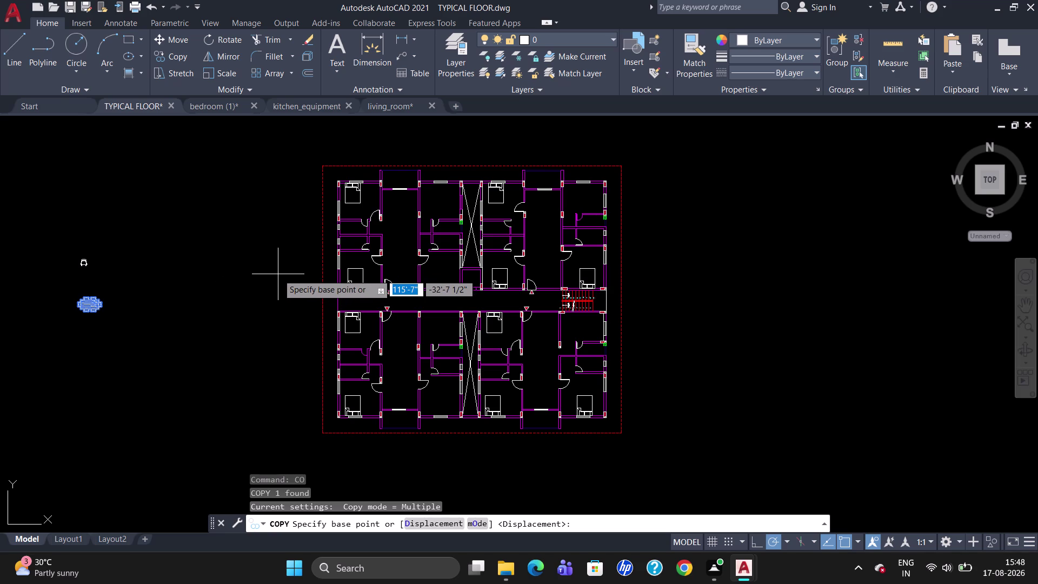
Copy the dining table into the upper-left, upper-right, lower-right and lower-left flats.
click(92, 304)
scroll(up, 3)
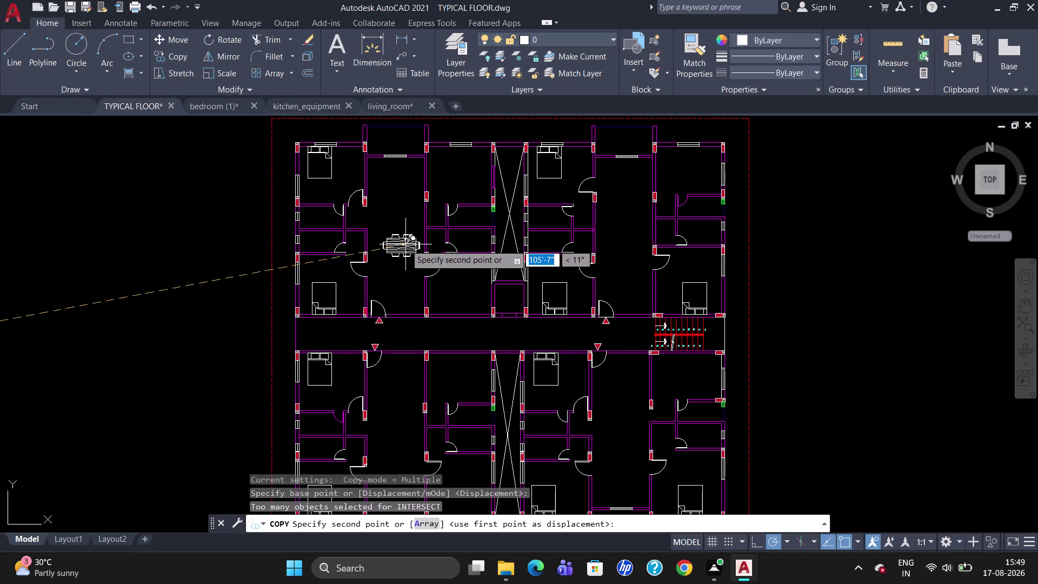
click(399, 230)
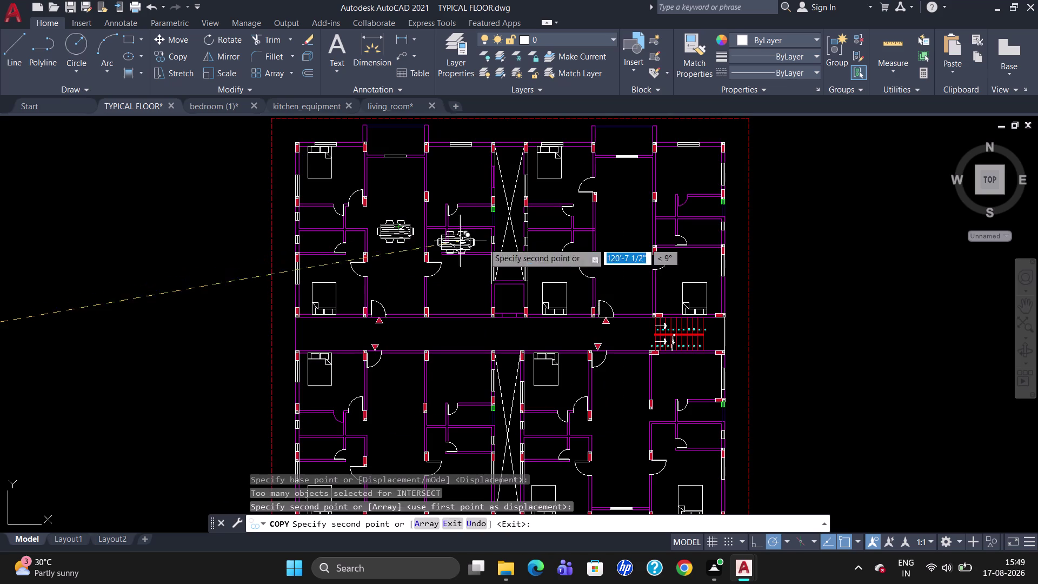
click(628, 231)
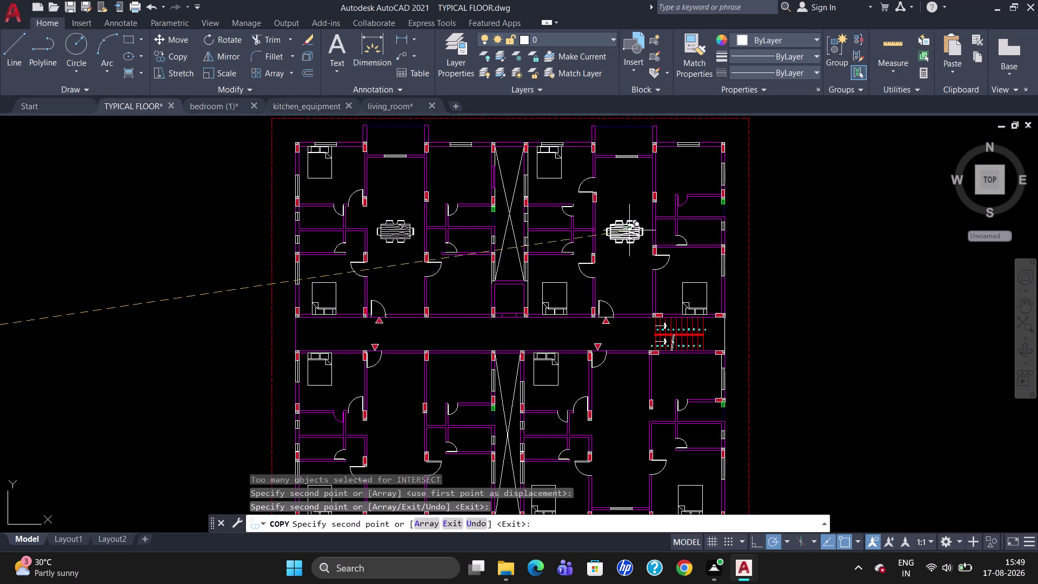
scroll(down, 3)
scroll(up, 3)
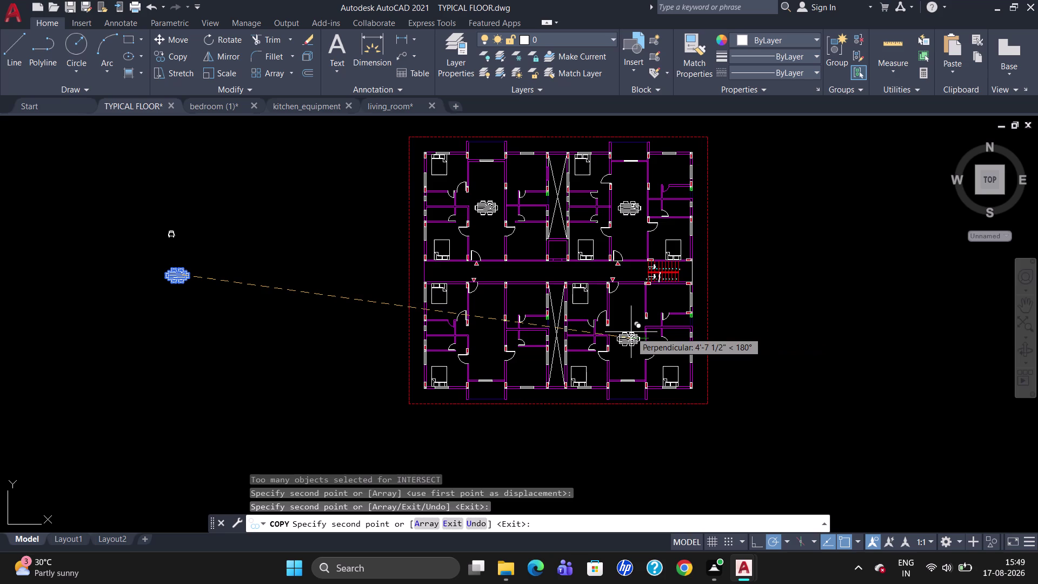
click(631, 330)
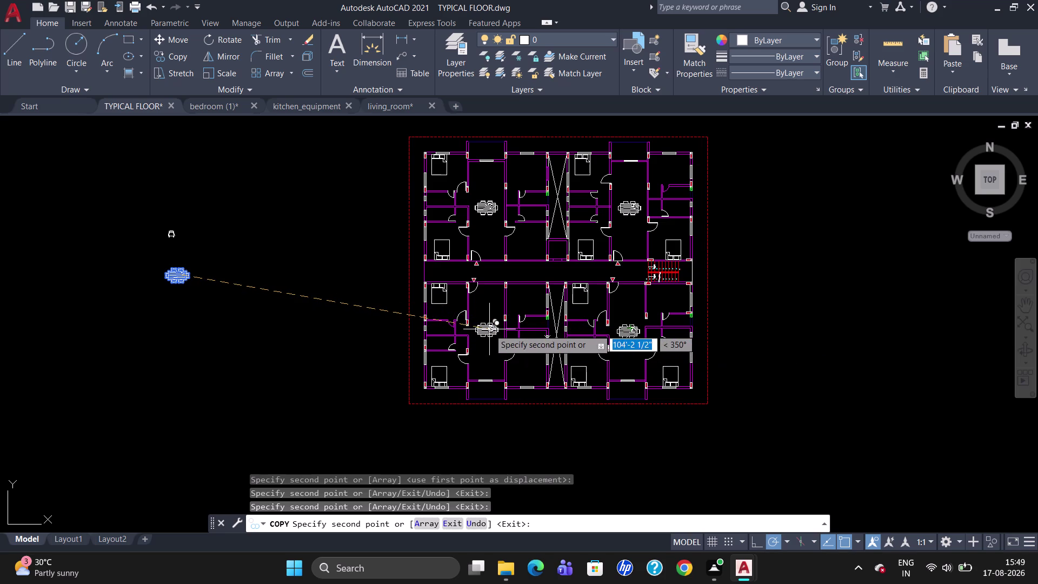
click(489, 331)
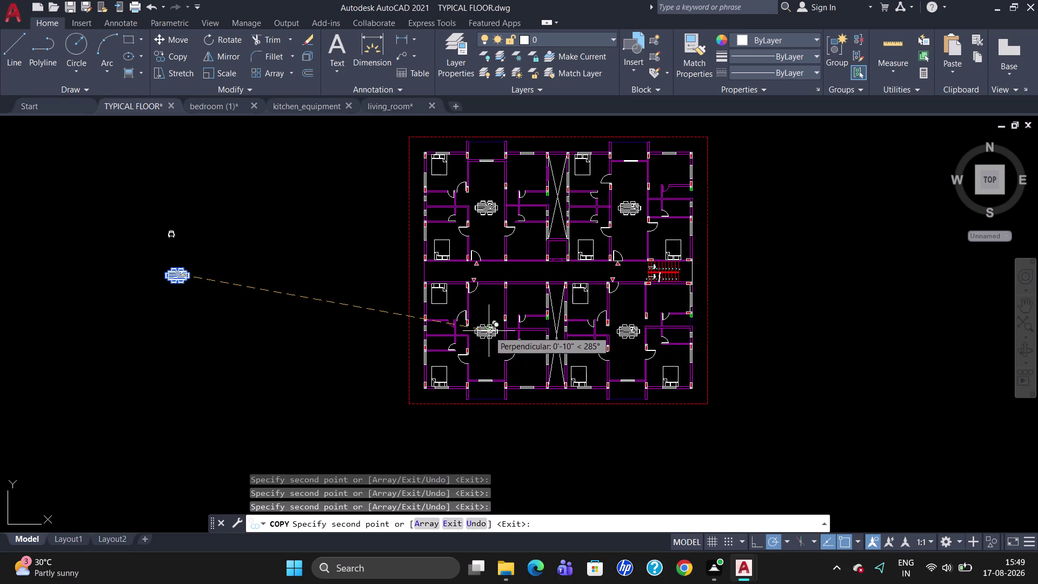
key(Escape)
Erase the original dining table left of the plan.
drag(205, 282, 141, 274)
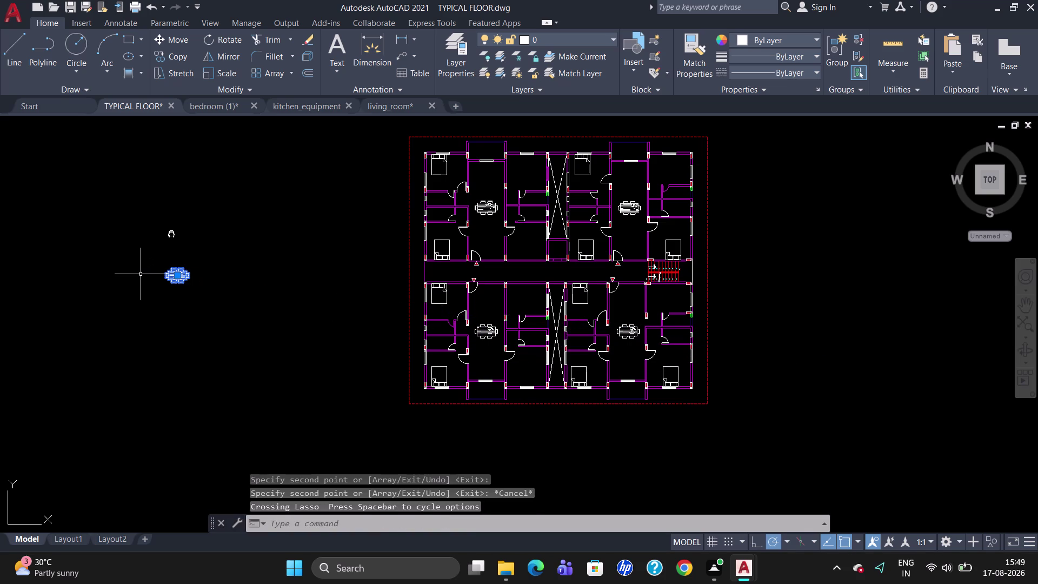
key(Delete)
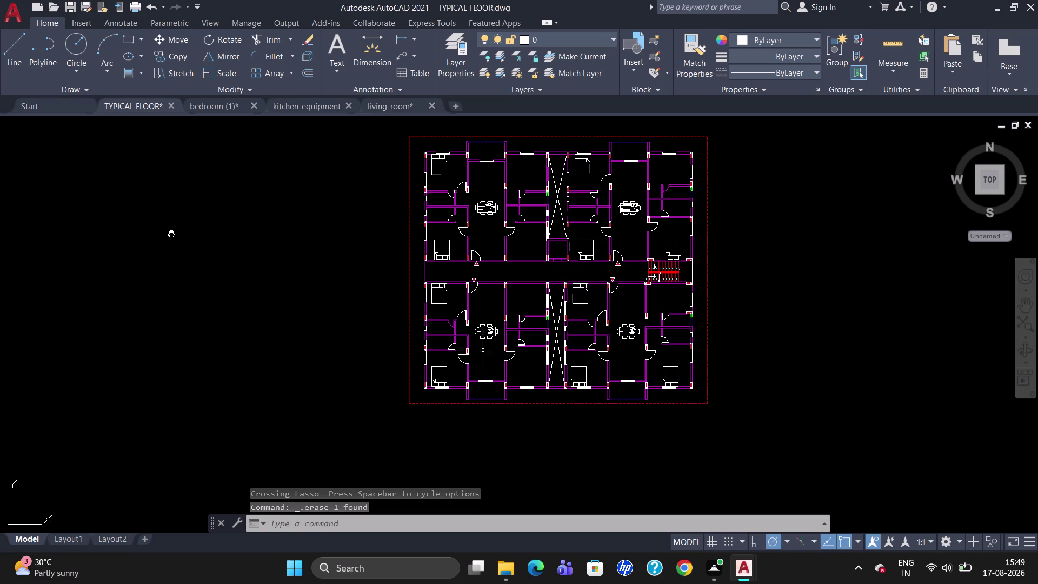
scroll(up, 3)
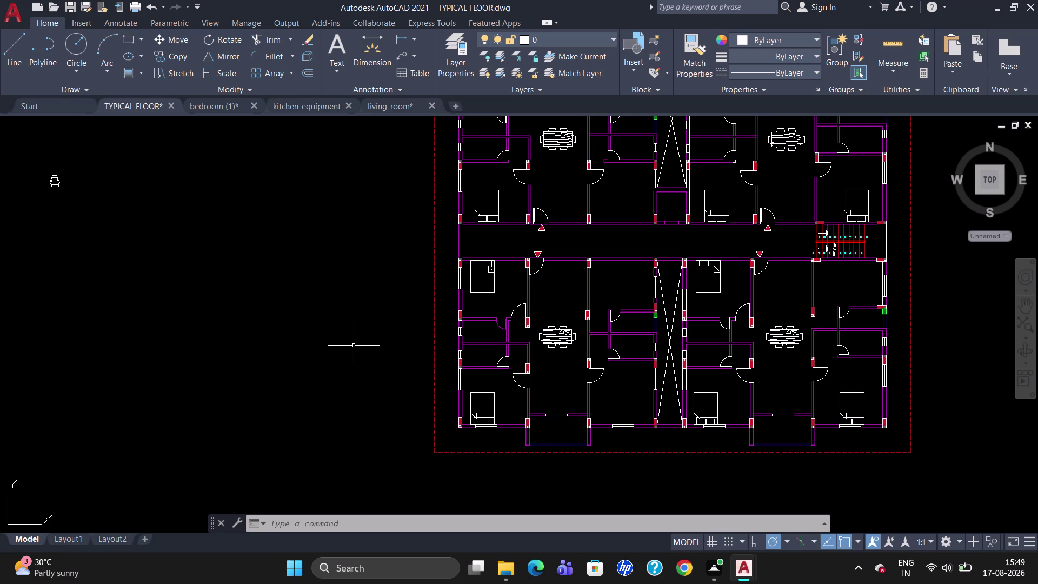
key(ctrl+3)
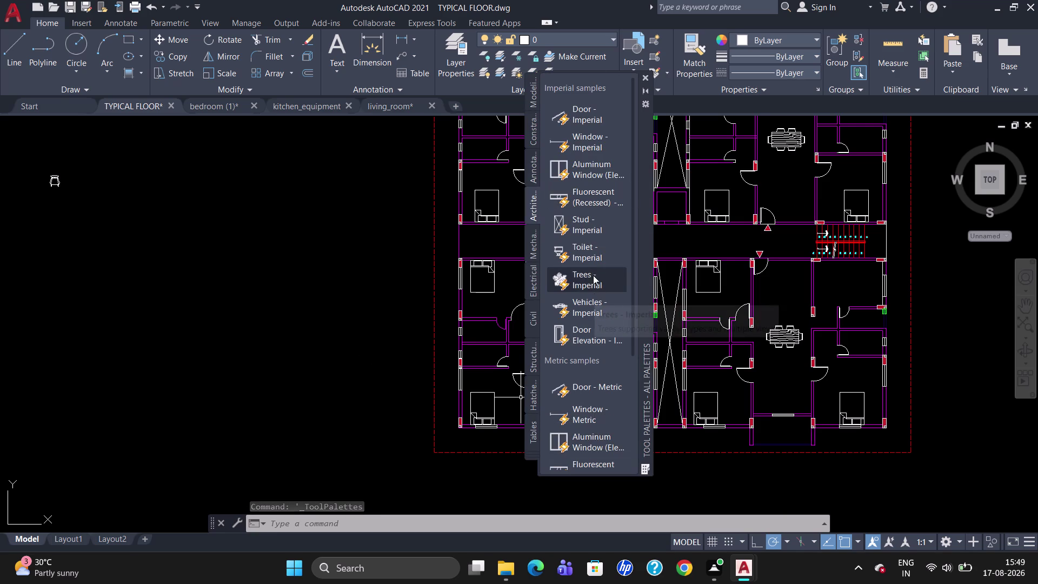
Drop the Toilet - Imperial block beside the plan and set it to plan view.
drag(590, 252, 329, 288)
key(Escape)
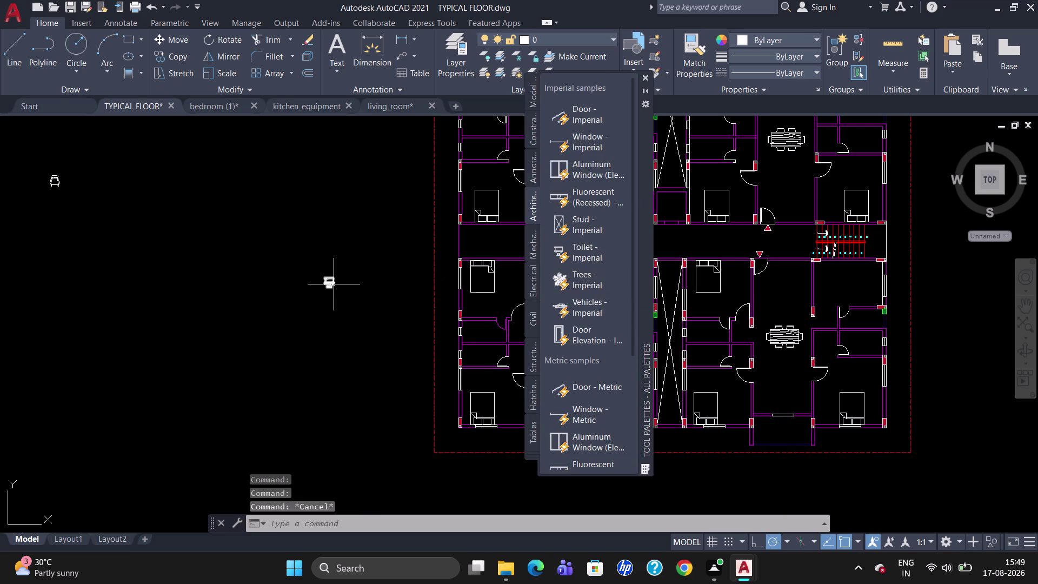
click(327, 281)
click(322, 289)
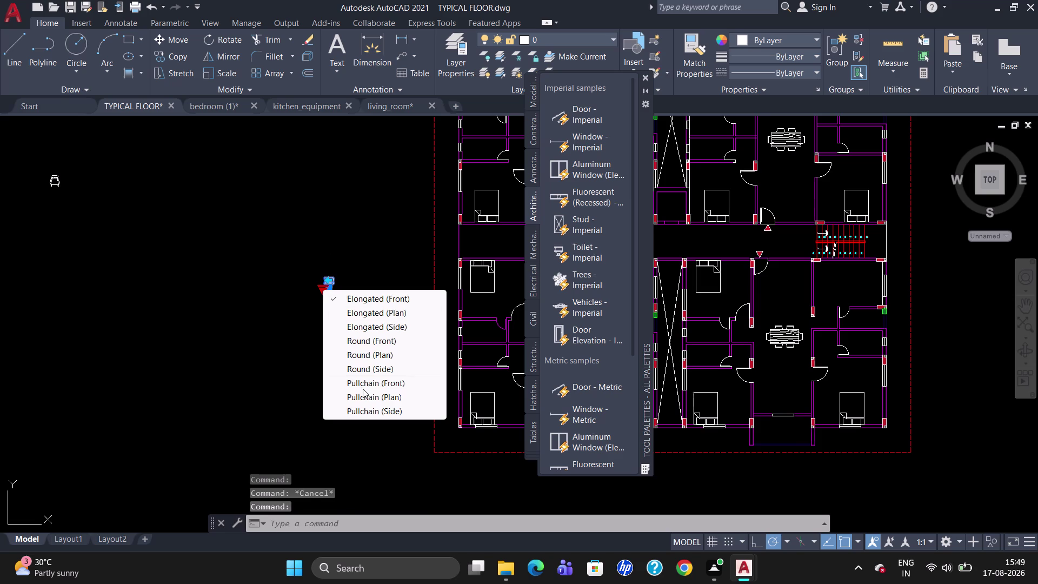
click(373, 353)
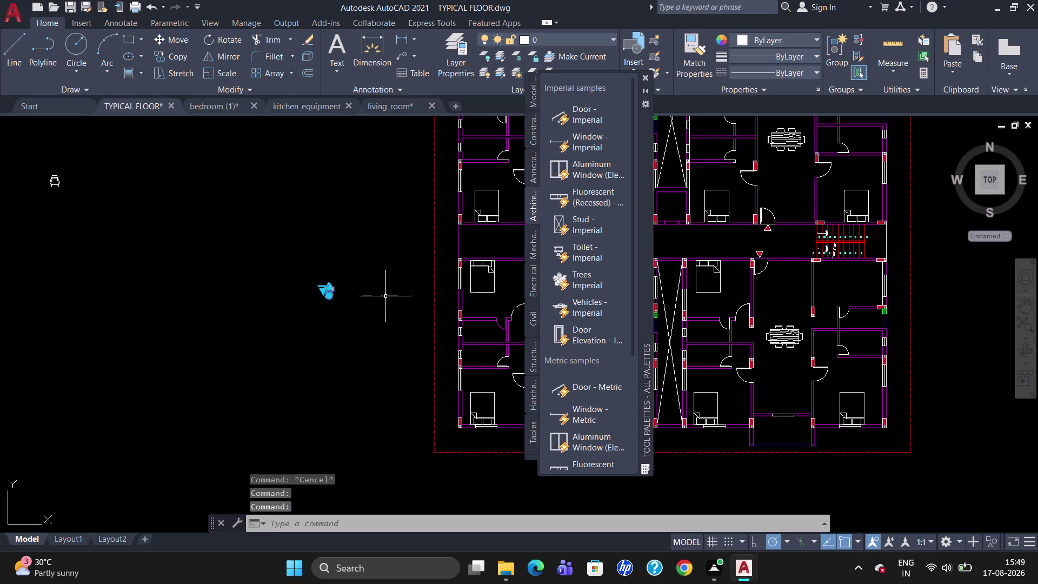
key(grave)
key(Escape)
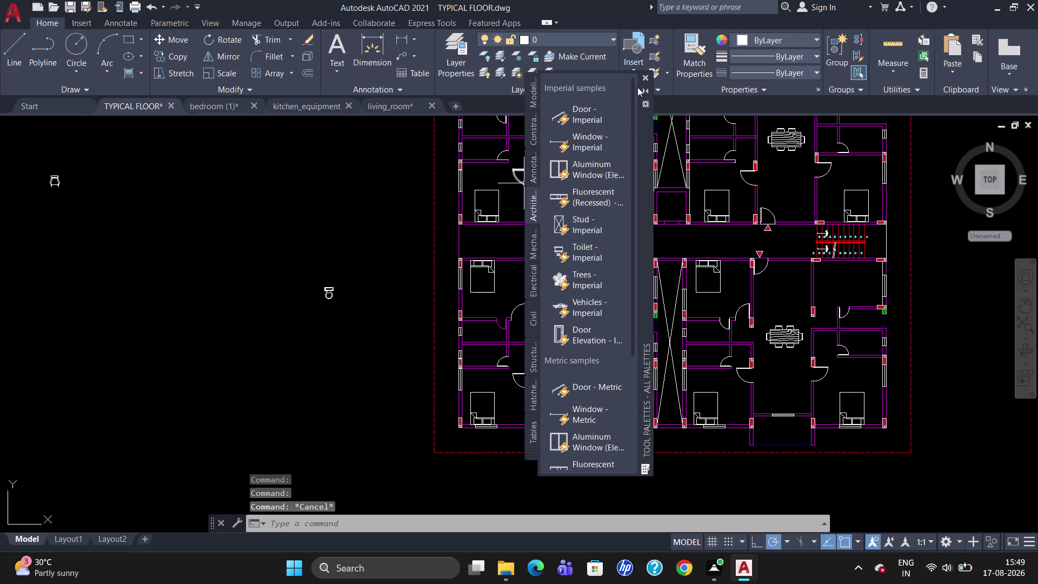
Close the tool palettes and begin rotating the toilet with RO.
click(644, 78)
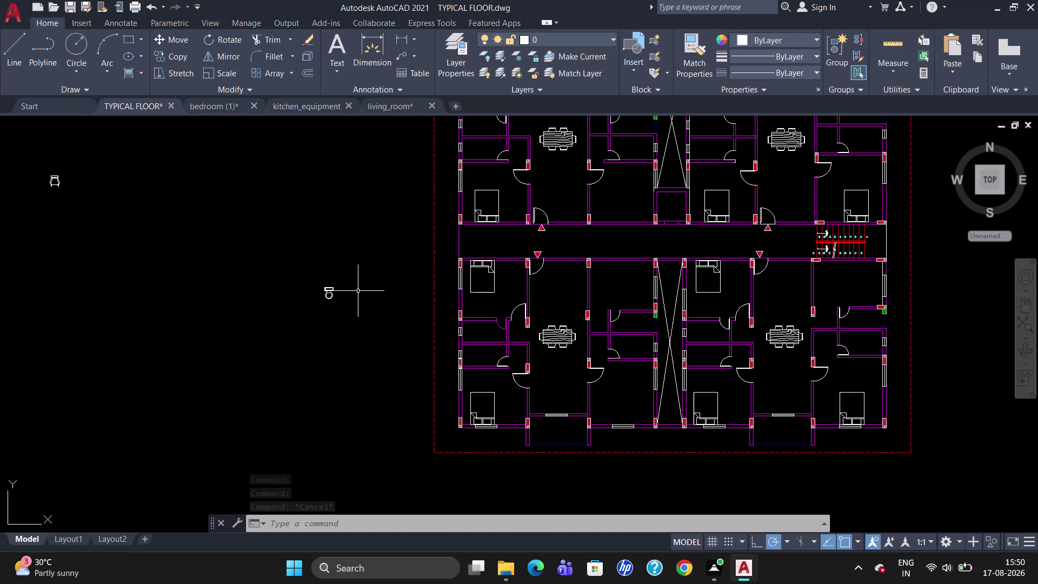
click(323, 289)
text(RO)
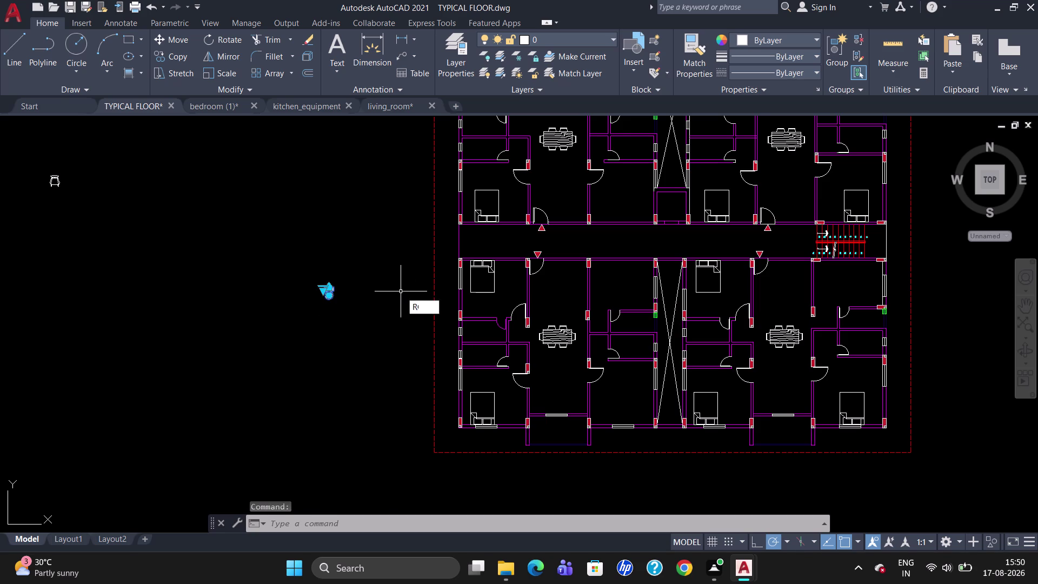
key(Return)
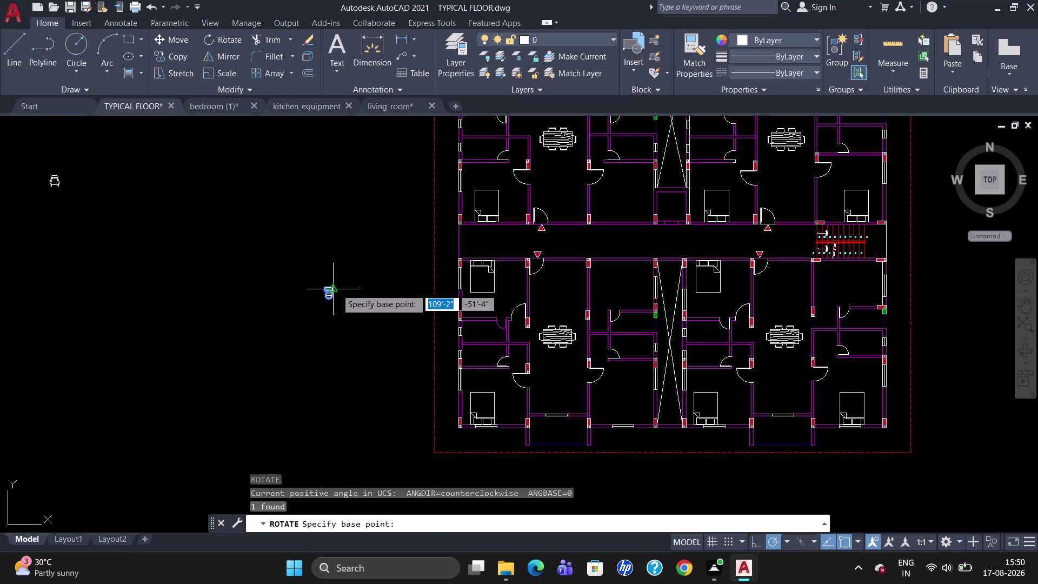
Rotate the toilet 180° about its base point.
click(336, 289)
click(335, 259)
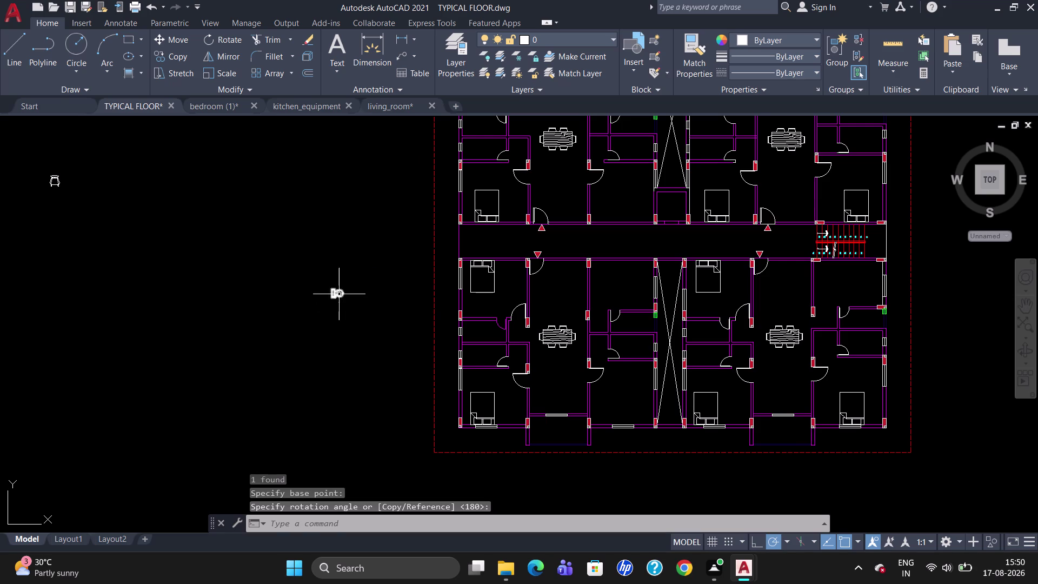
click(337, 293)
Copy the turned toilet into both bathrooms of the lower-left flat.
text(CO)
key(Return)
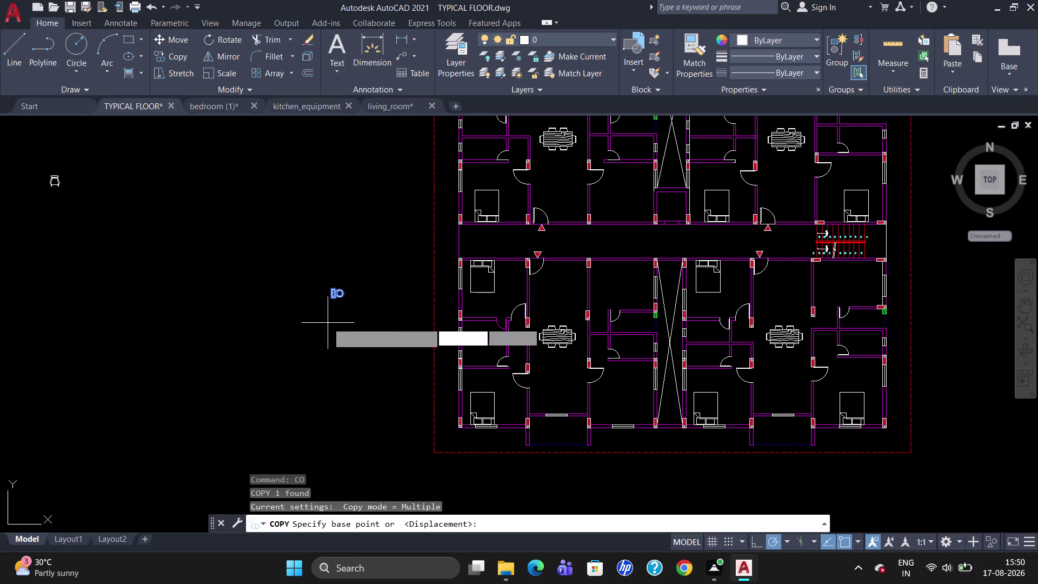
scroll(up, 3)
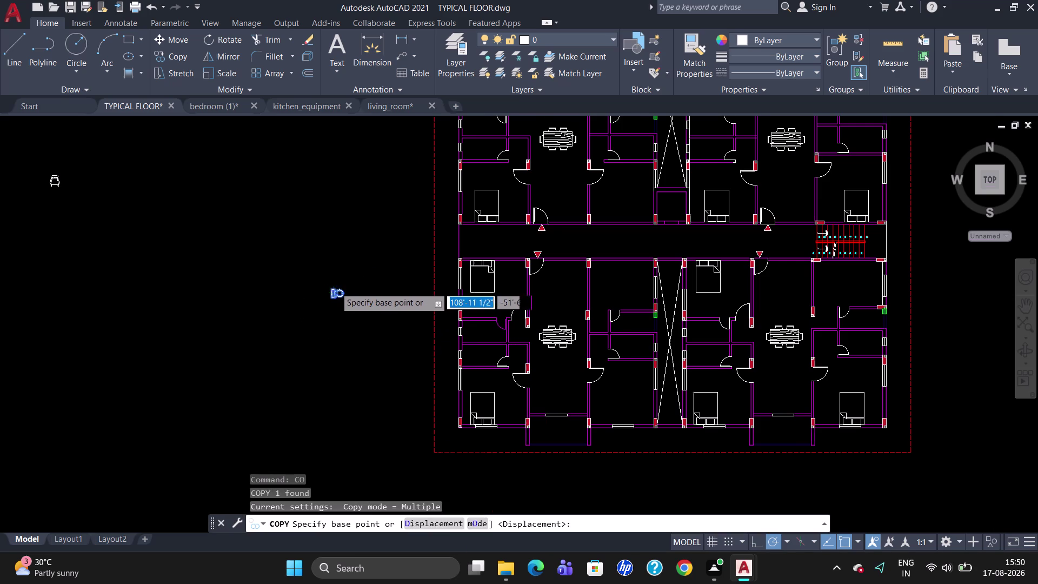
click(325, 287)
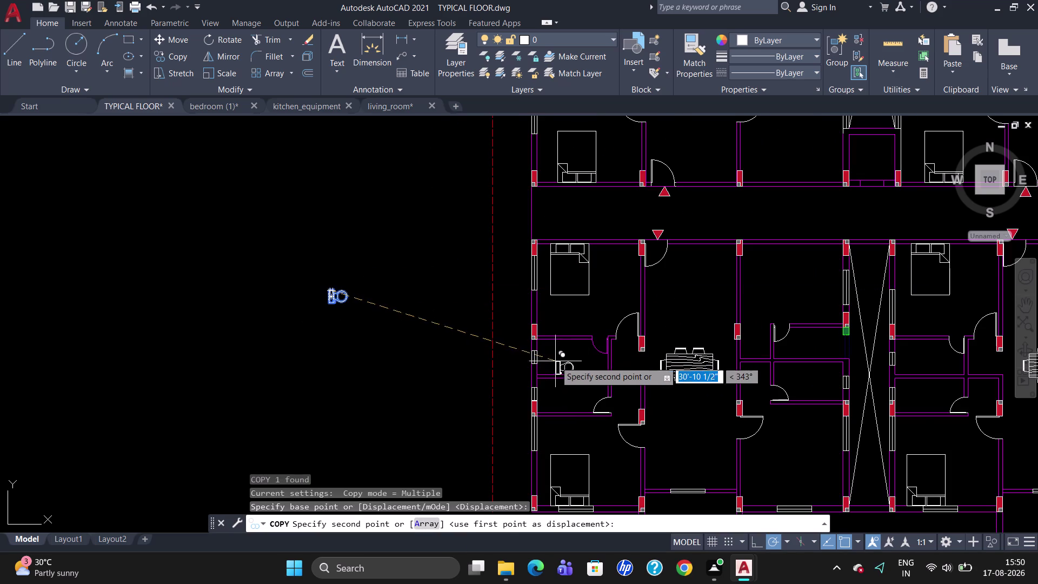
scroll(up, 3)
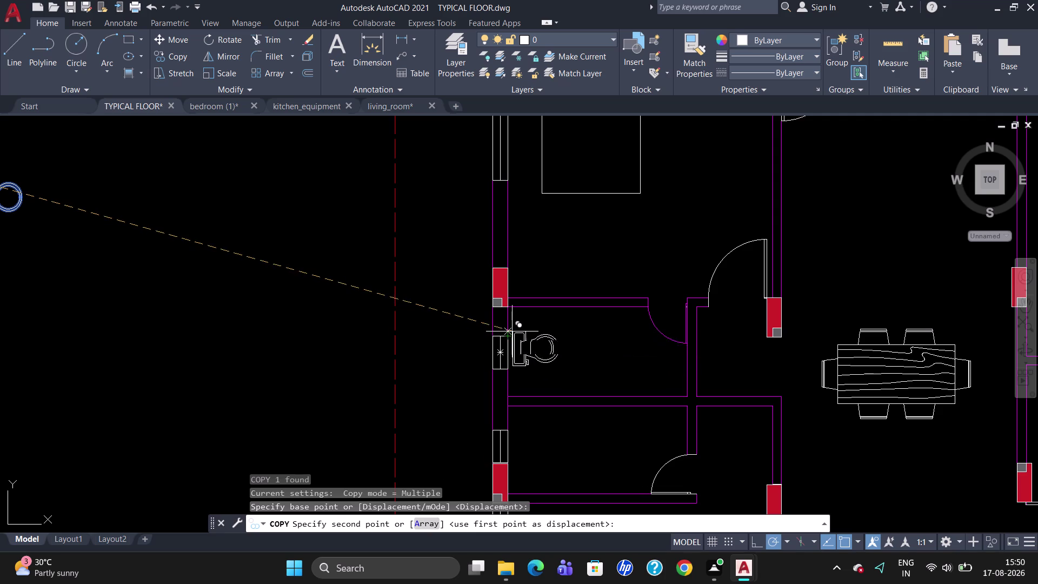
click(508, 331)
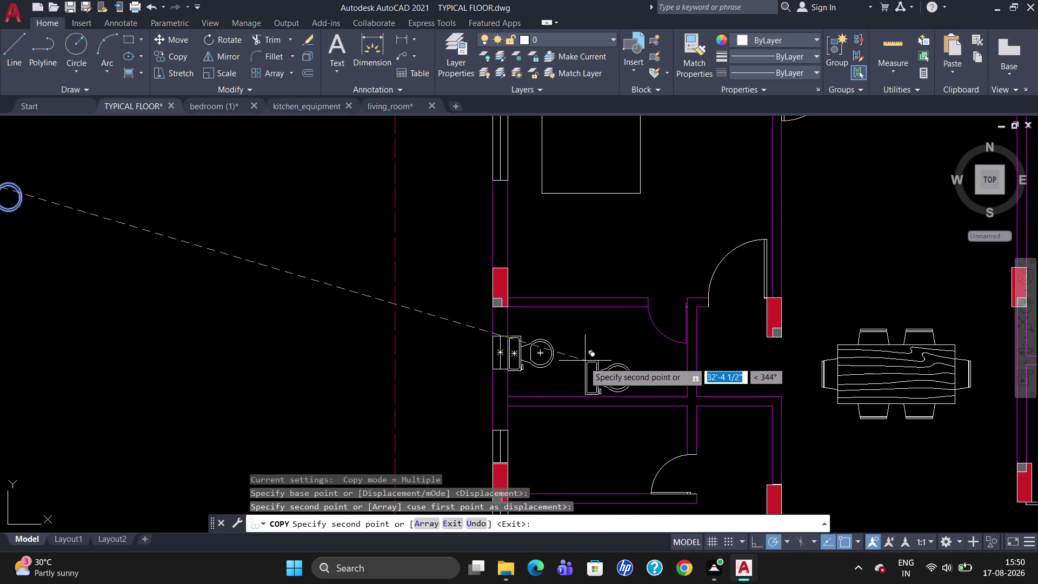
scroll(down, 3)
scroll(up, 3)
scroll(up, 3)
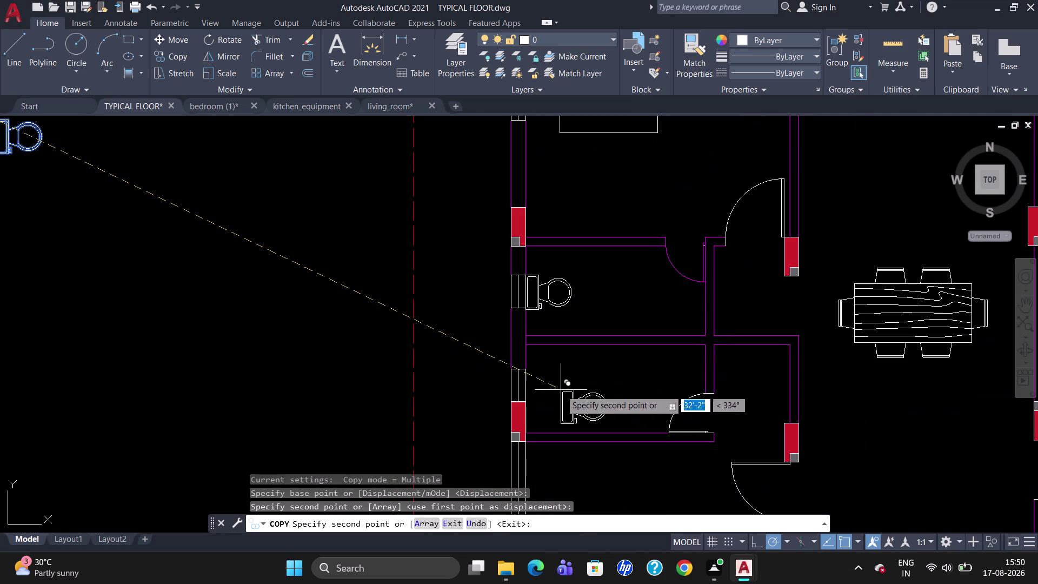
click(527, 359)
scroll(down, 3)
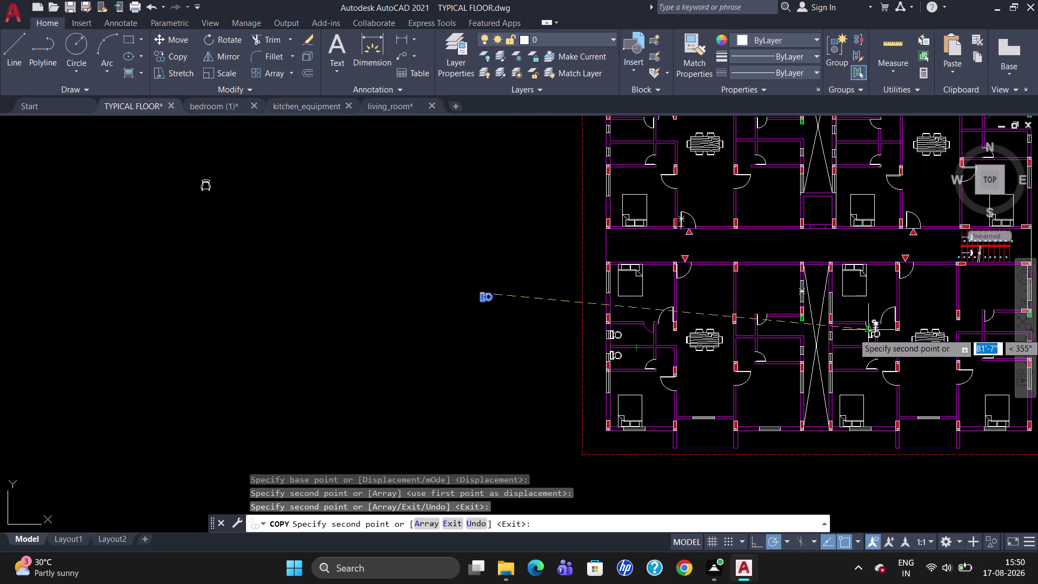
scroll(up, 3)
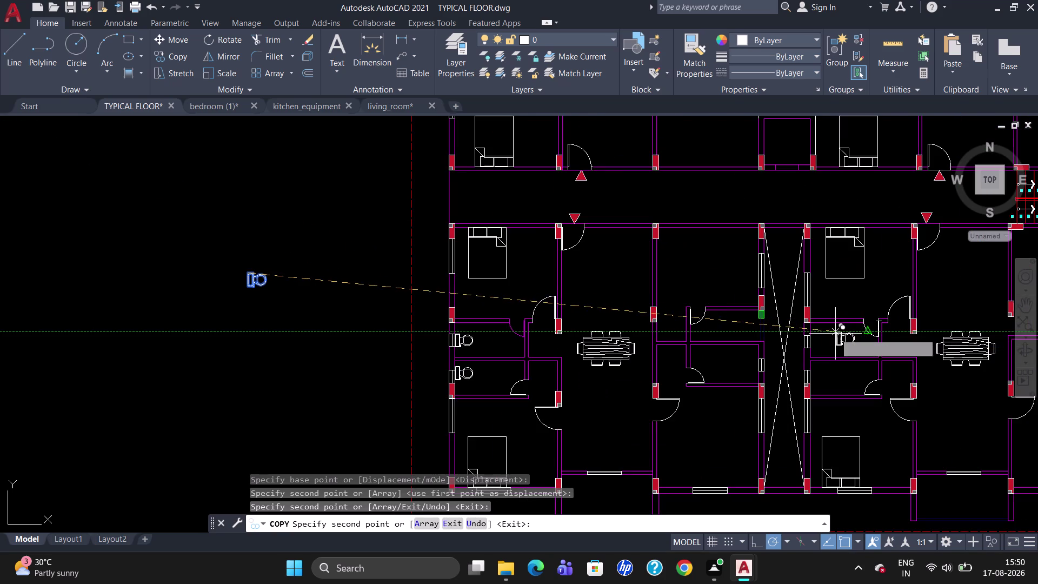
Place toilet copies in both lower-right flat bathrooms and finish copying.
click(814, 334)
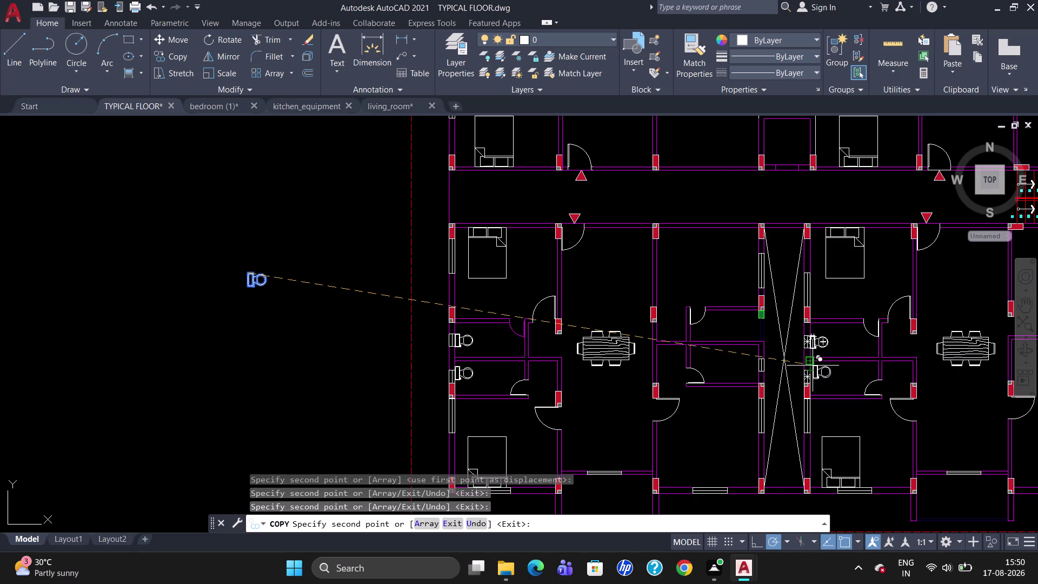
click(813, 365)
scroll(up, 3)
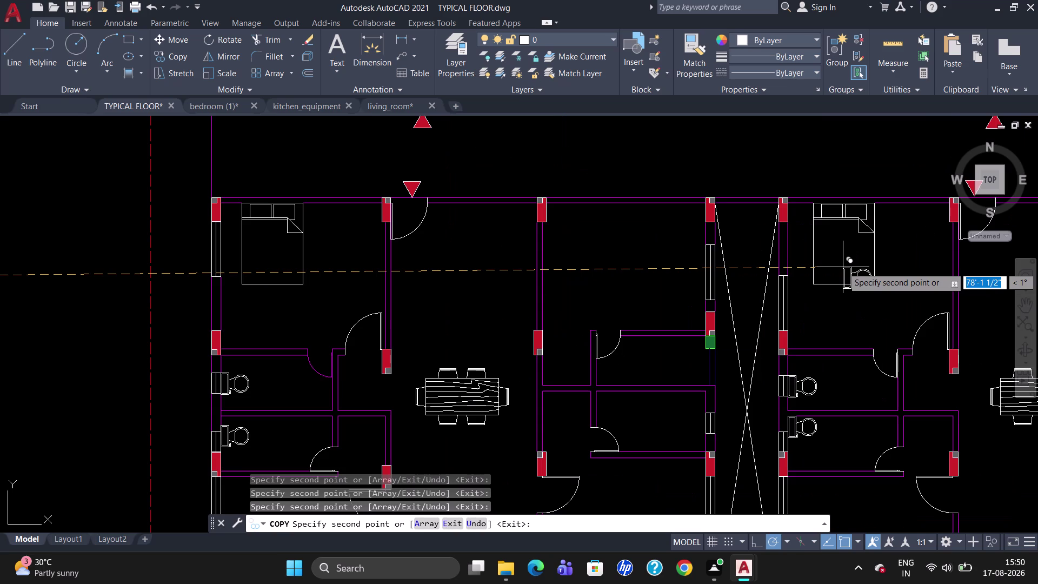
scroll(down, 3)
key(Escape)
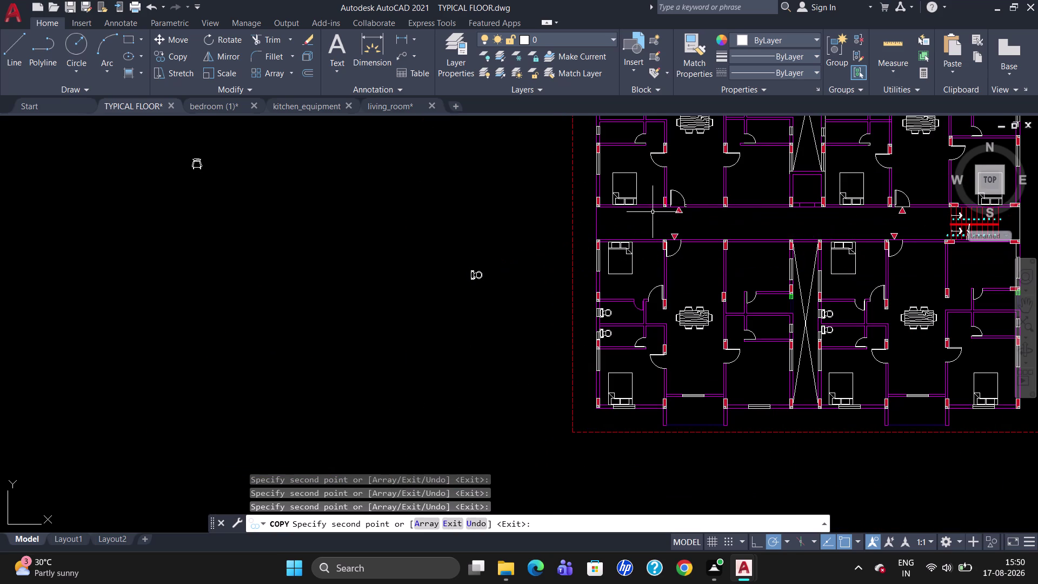
click(824, 330)
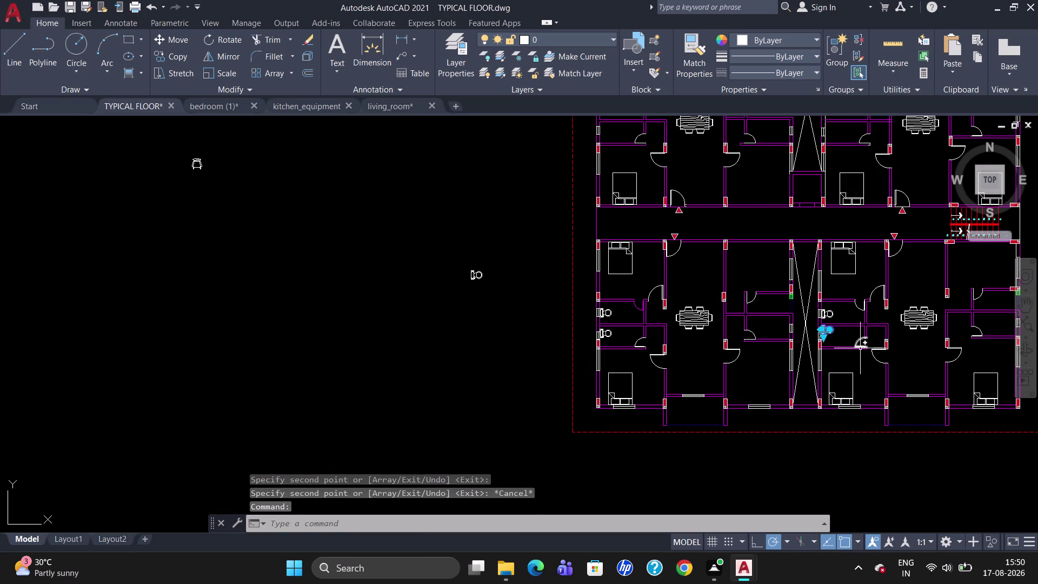
Move the lower-right toilet block down to its new position.
key(m)
key(Return)
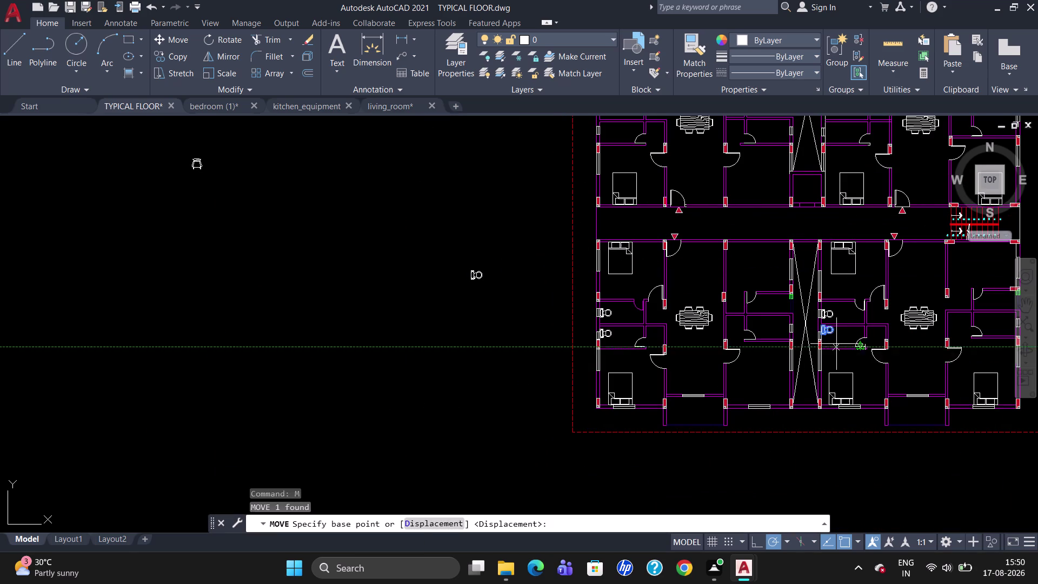
scroll(up, 3)
click(797, 297)
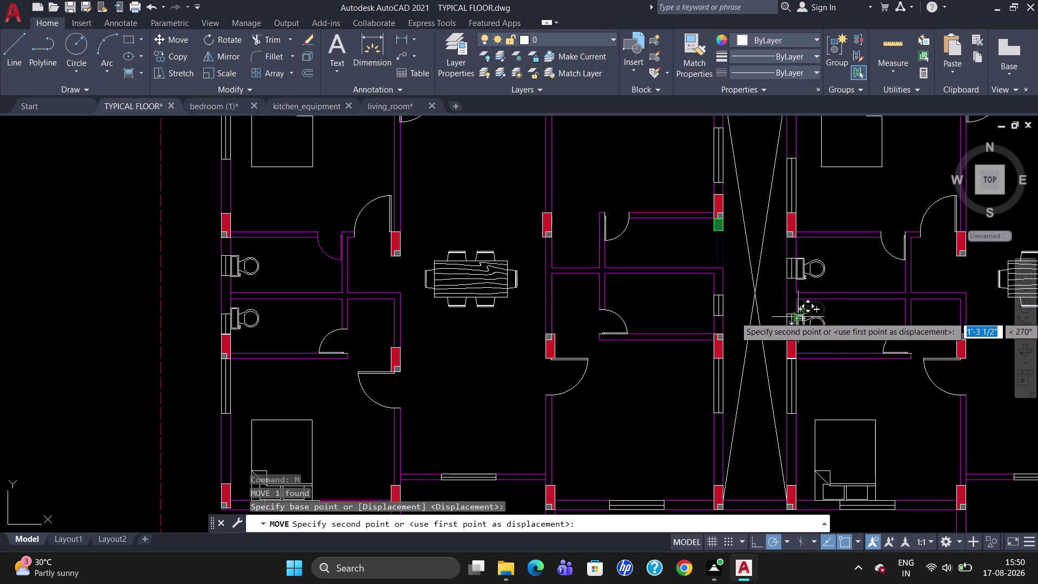
click(797, 316)
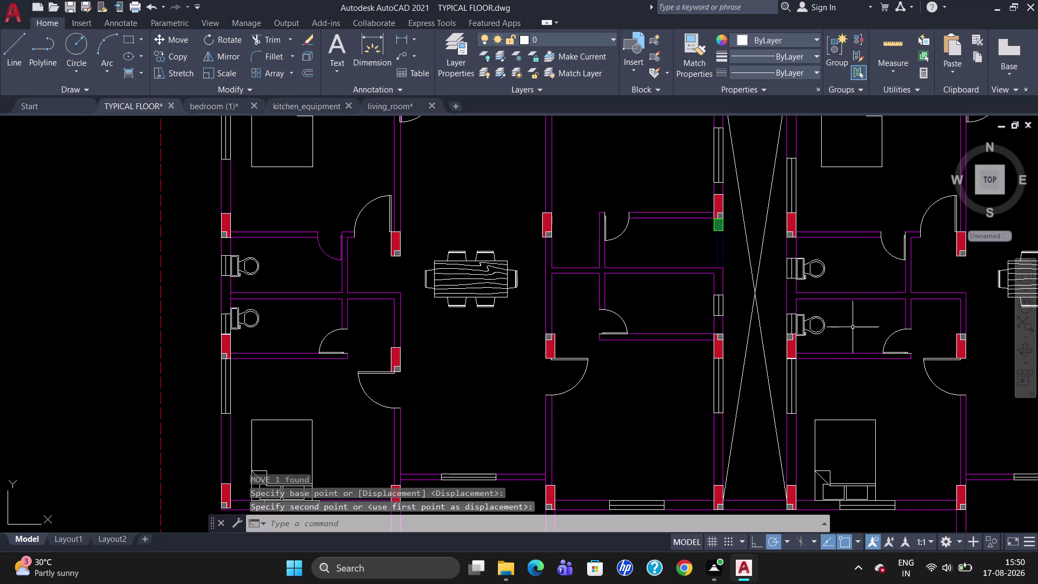
scroll(down, 3)
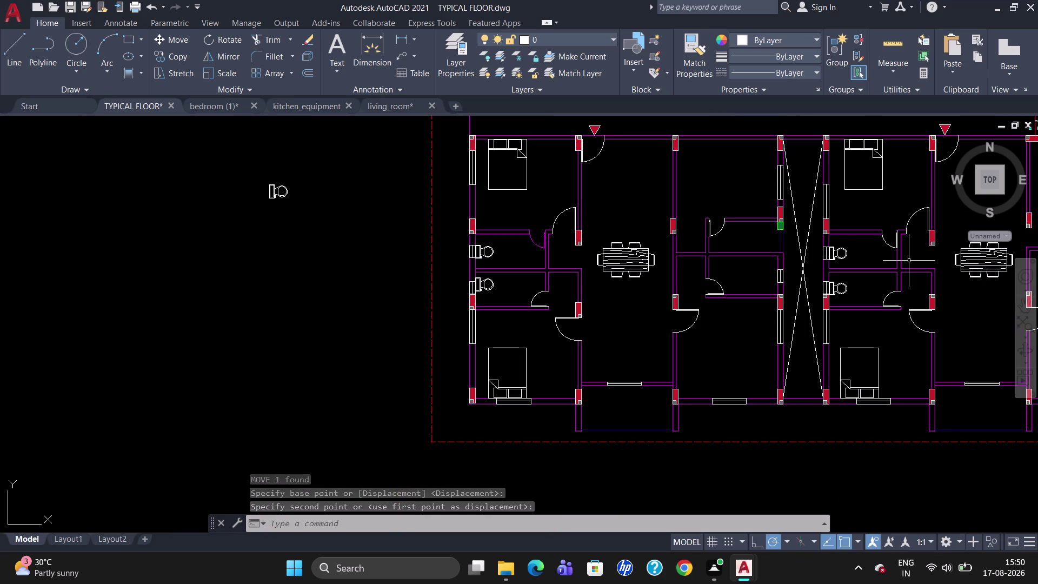
scroll(down, 3)
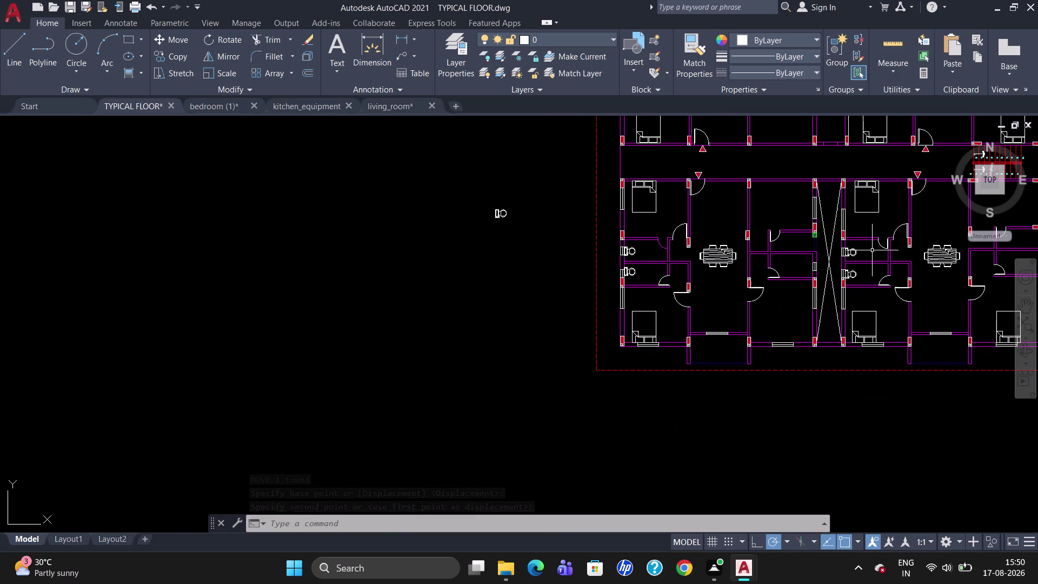
scroll(up, 3)
scroll(down, 3)
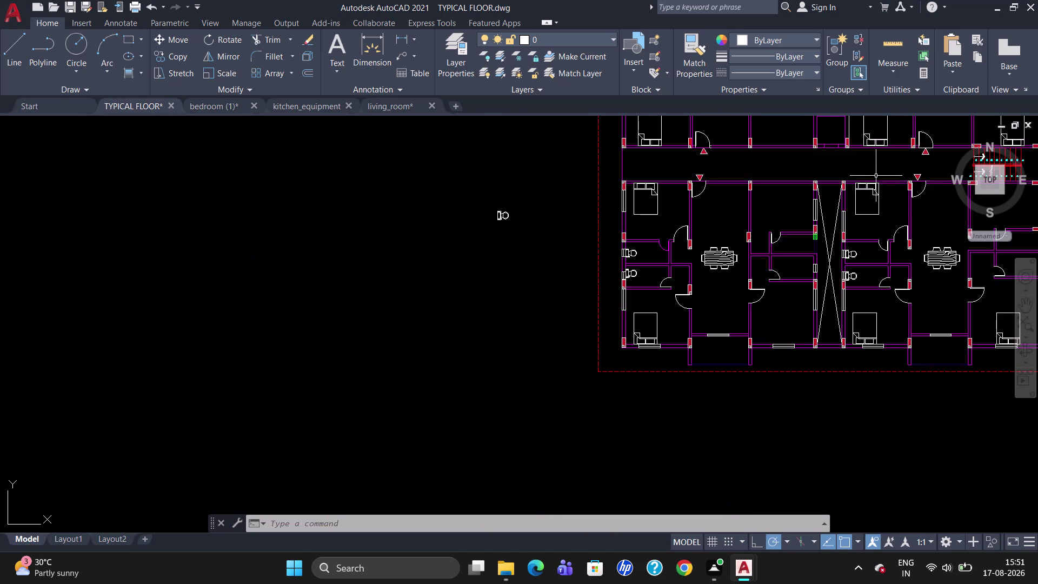
scroll(up, 3)
scroll(down, 3)
scroll(up, 3)
scroll(down, 3)
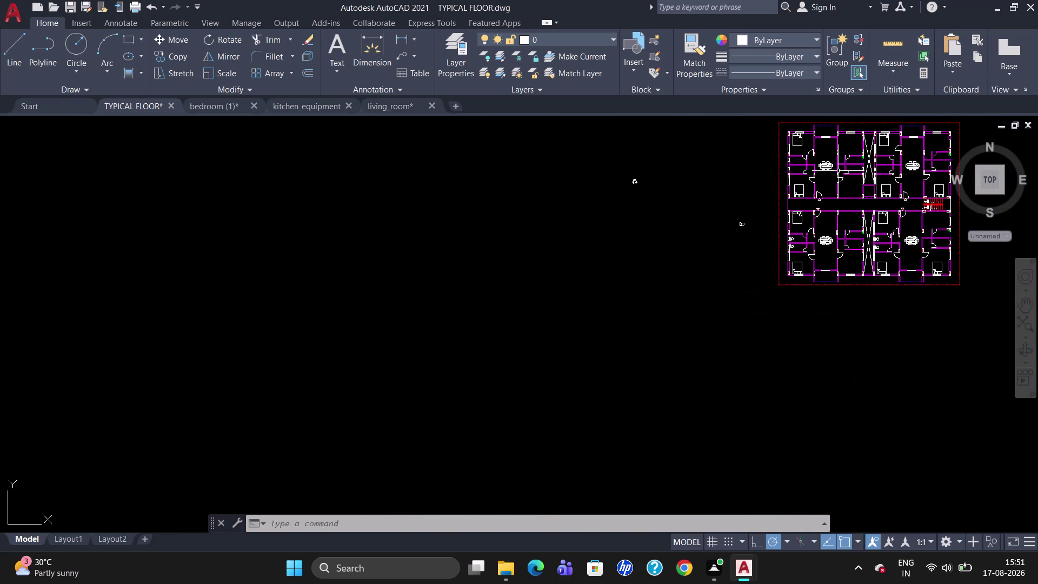
scroll(up, 3)
Copy the spare toilet block against two upper-flat bathroom walls.
click(591, 308)
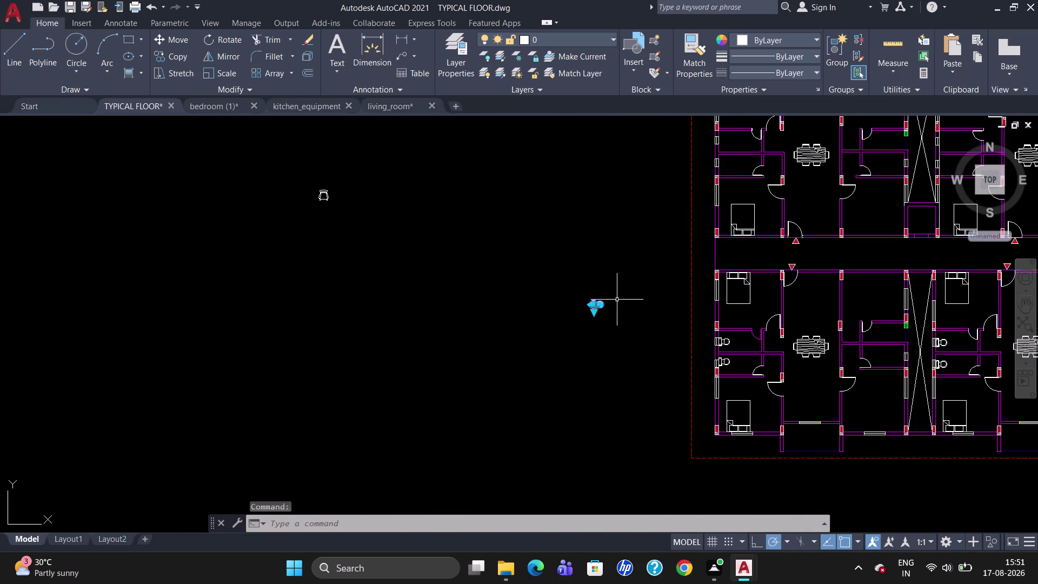
text(CO)
key(Return)
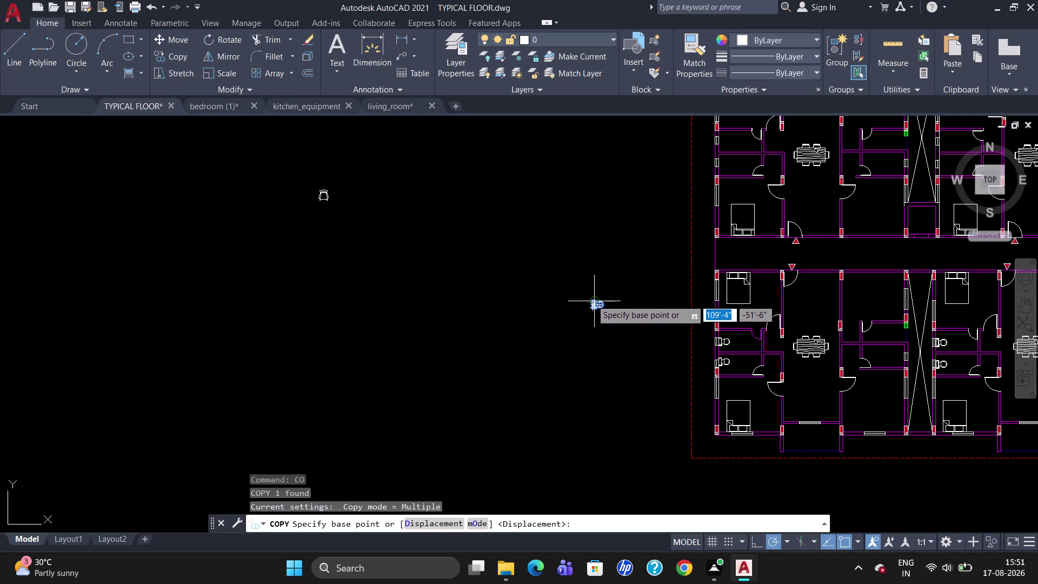
click(587, 295)
scroll(up, 3)
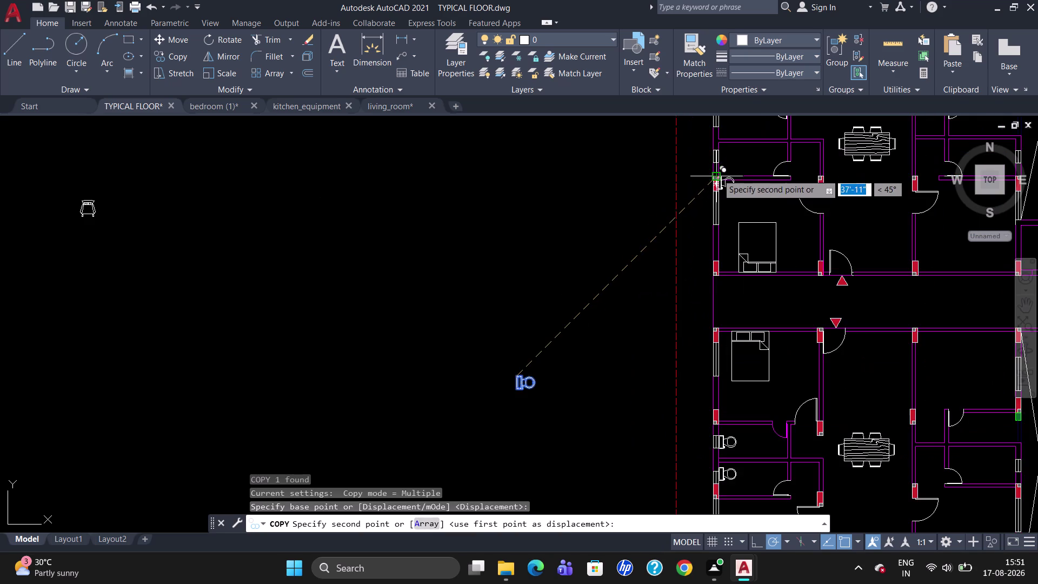
scroll(up, 3)
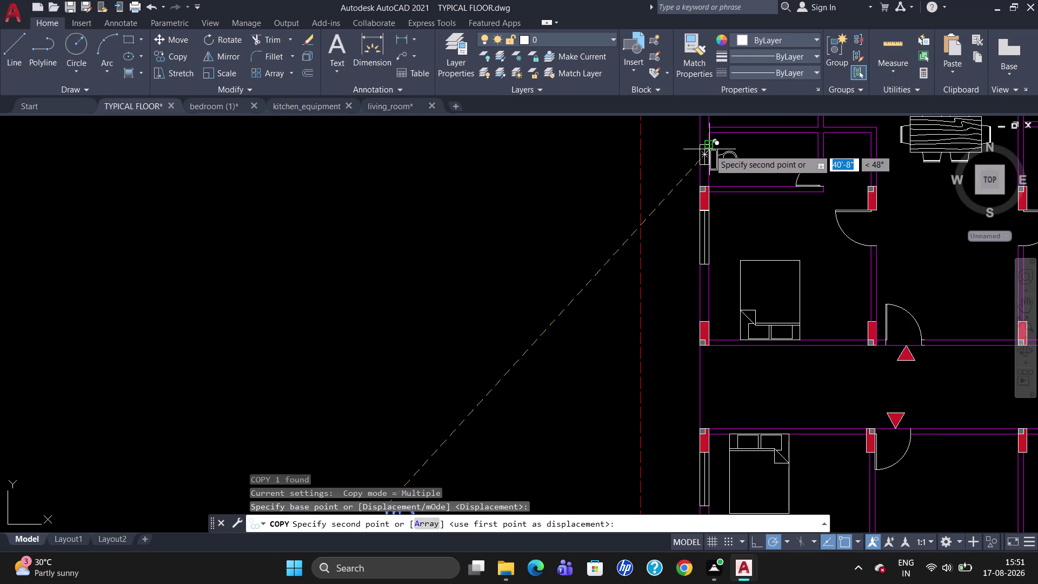
click(708, 149)
scroll(up, 3)
scroll(down, 3)
scroll(up, 3)
scroll(down, 3)
scroll(up, 3)
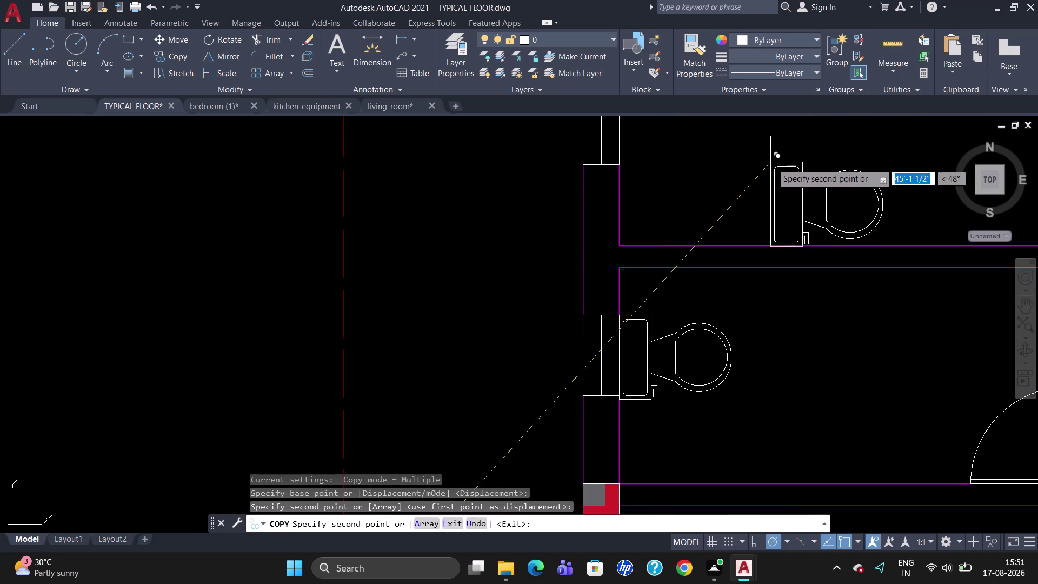
scroll(down, 3)
scroll(up, 3)
scroll(down, 3)
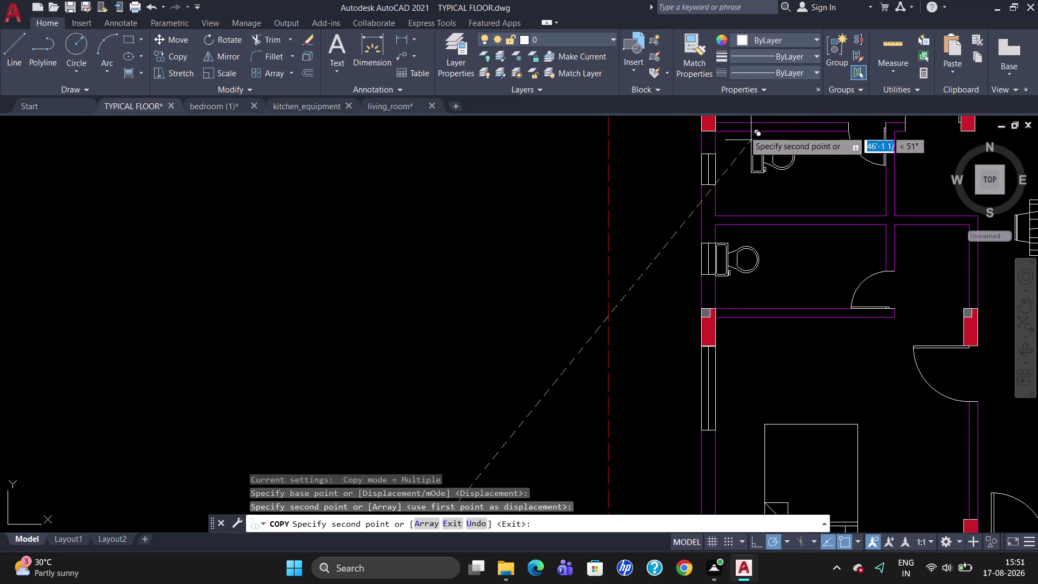
scroll(up, 3)
click(698, 158)
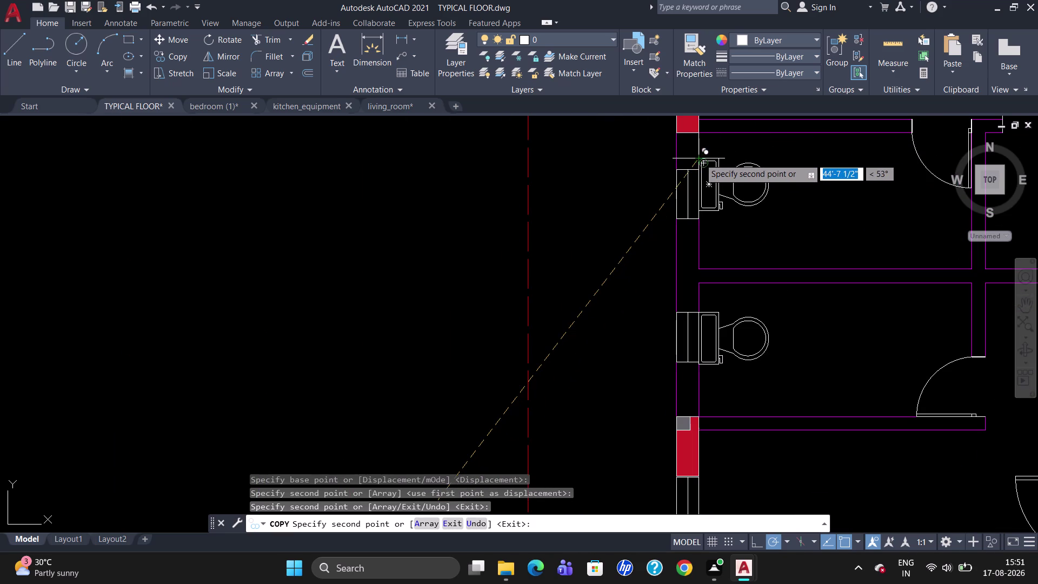
Place two more toilet copies in other upper-flat bathrooms, then end copying.
scroll(down, 3)
scroll(up, 3)
scroll(down, 3)
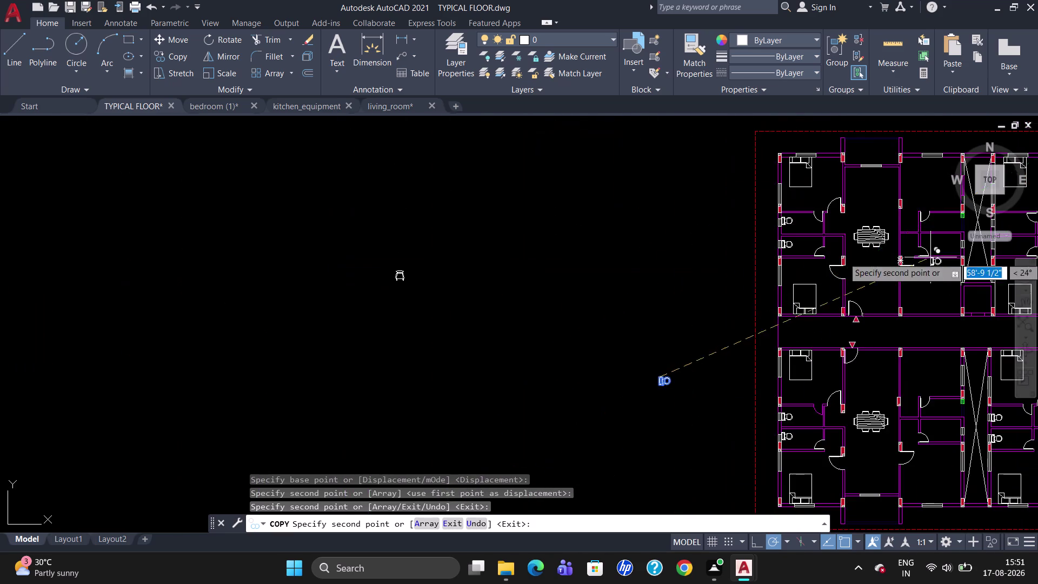
scroll(up, 3)
scroll(down, 3)
scroll(up, 3)
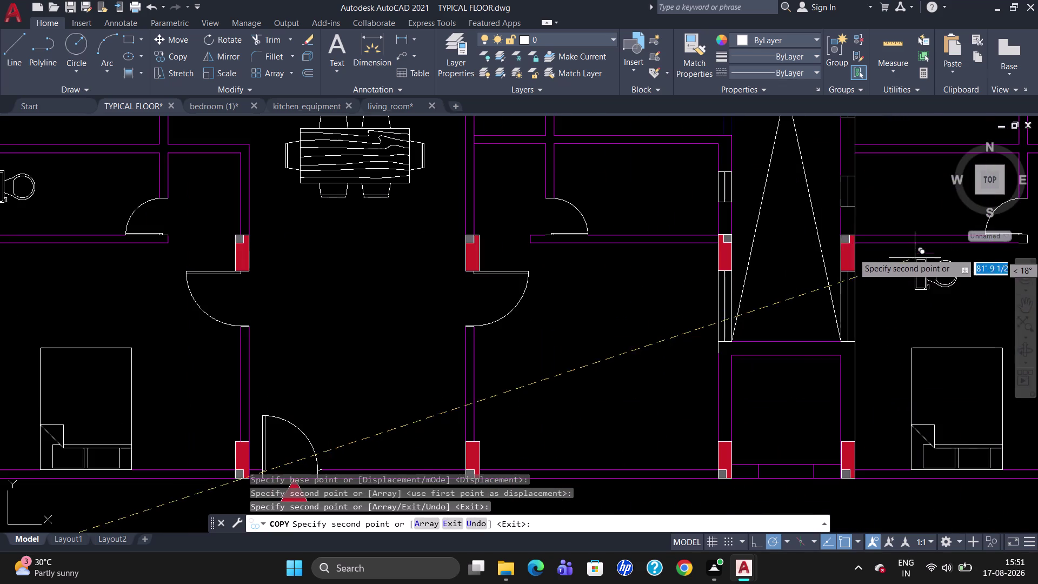
click(854, 169)
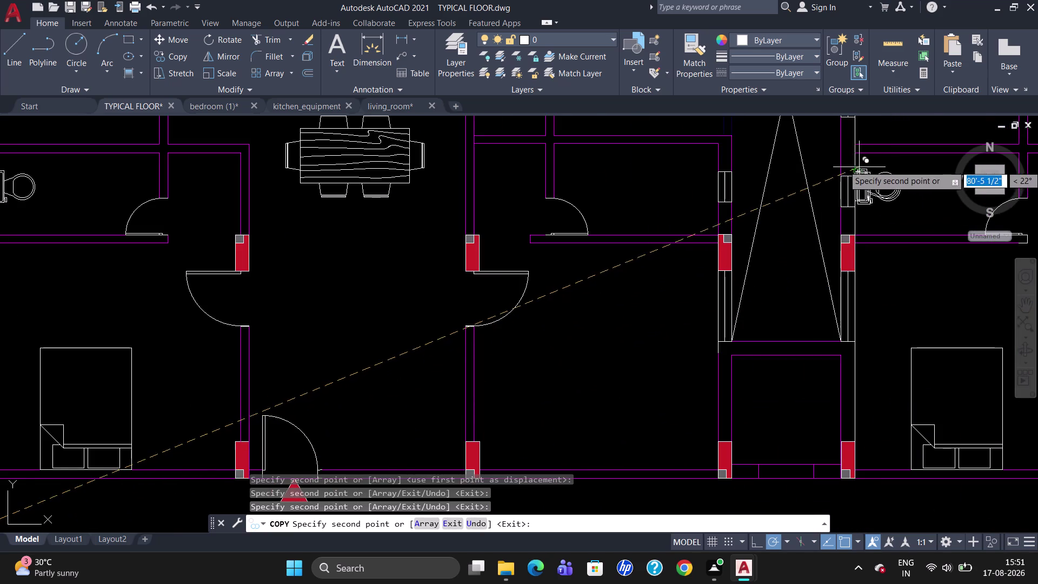
scroll(down, 3)
scroll(up, 3)
scroll(down, 3)
scroll(up, 3)
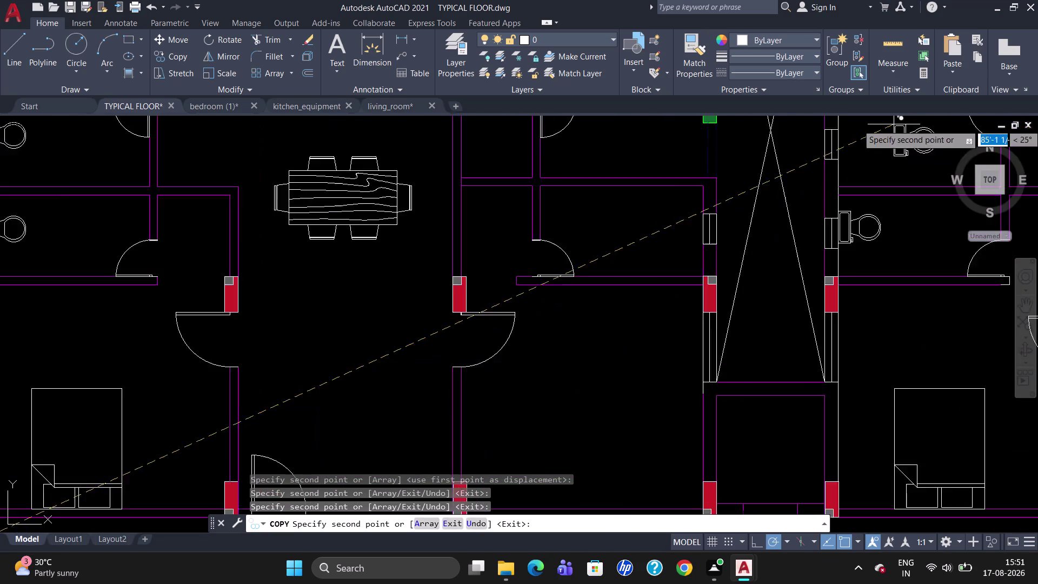
scroll(up, 3)
click(749, 122)
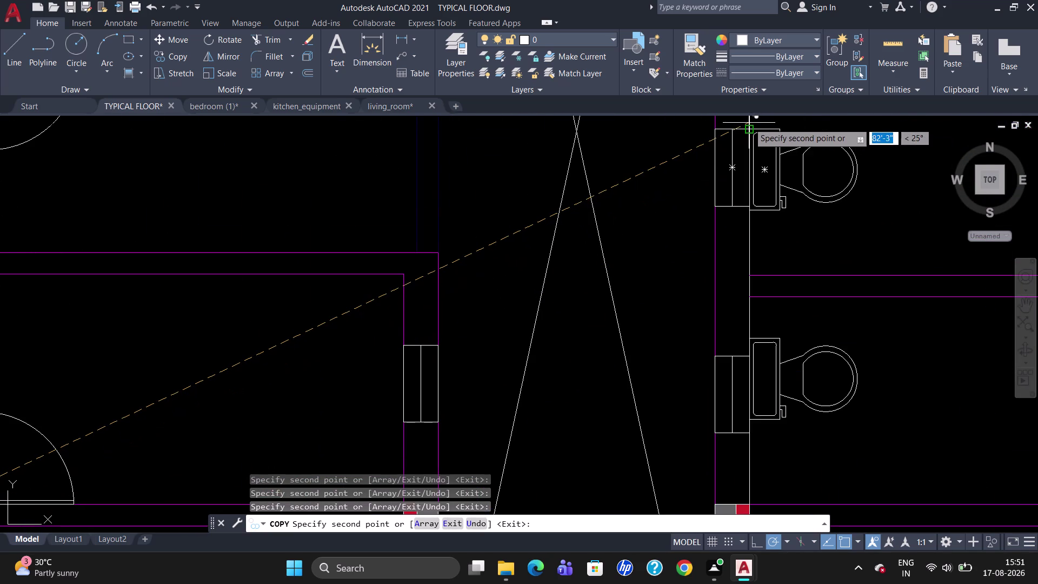
scroll(down, 3)
key(Escape)
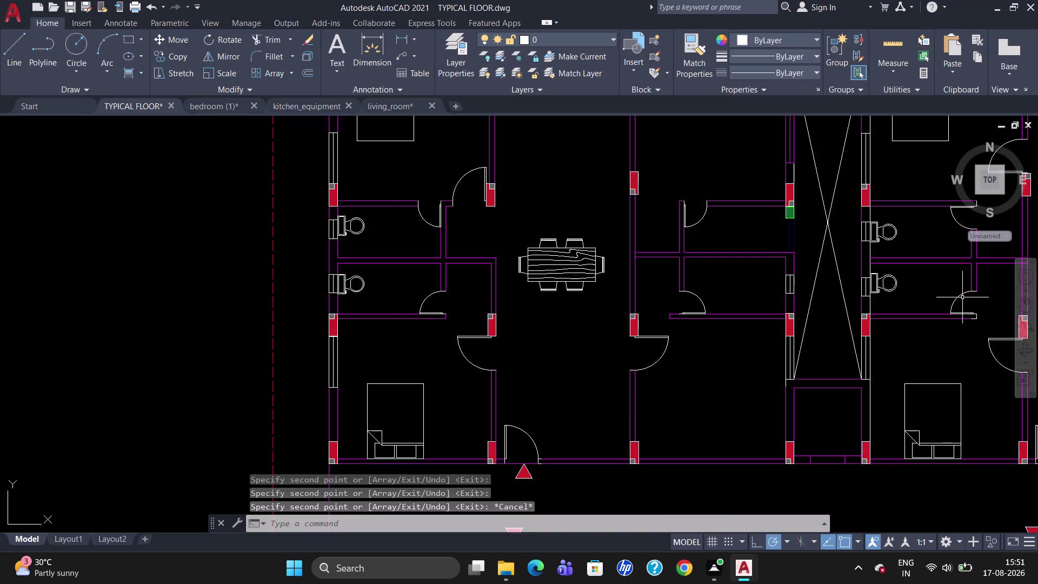
Rotate the spare toilet block beside the plan by 90°.
scroll(down, 3)
scroll(up, 3)
scroll(down, 3)
scroll(up, 3)
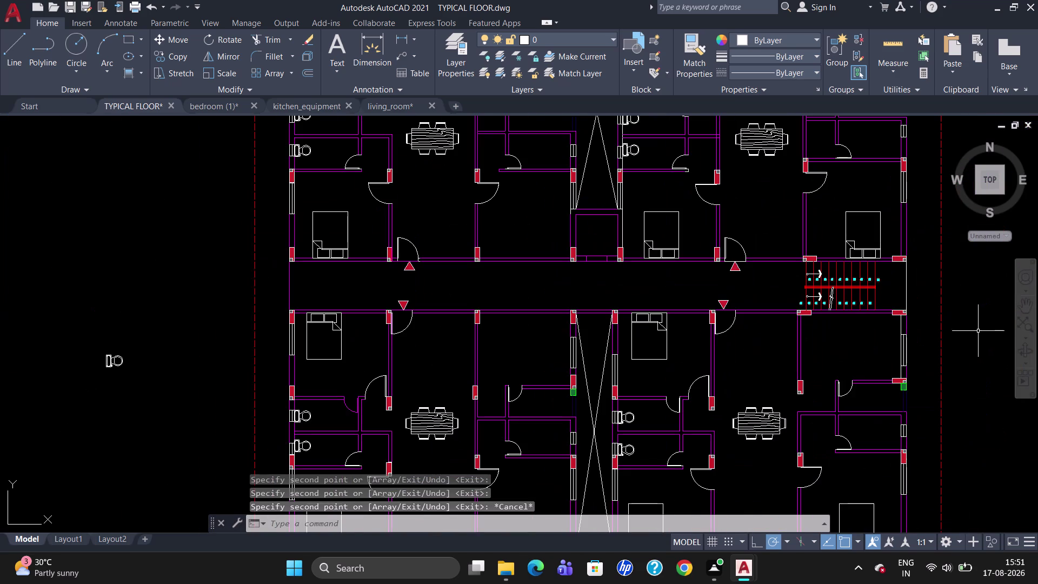
scroll(up, 3)
scroll(down, 3)
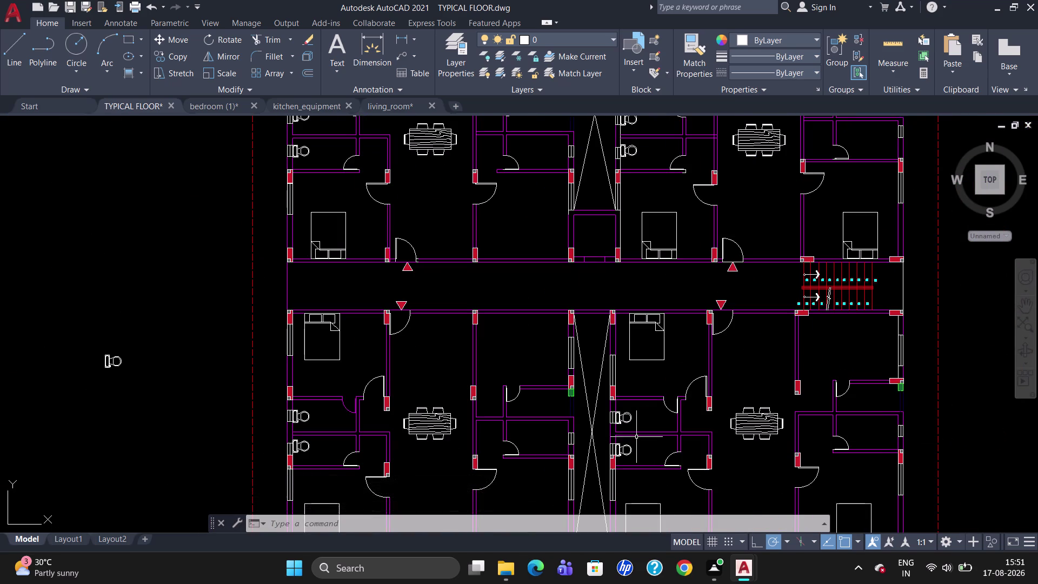
click(113, 361)
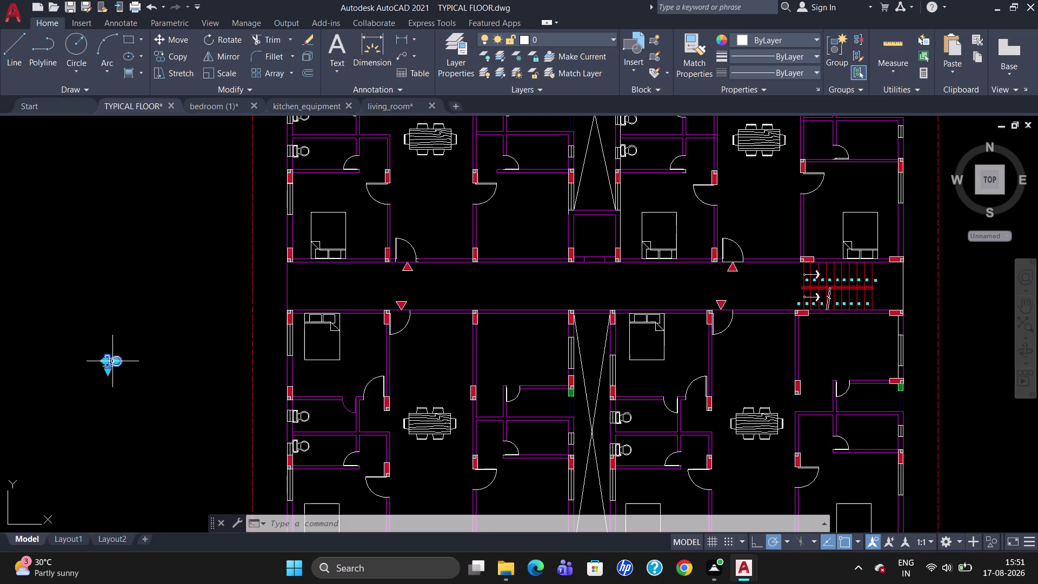
text(RO)
key(Return)
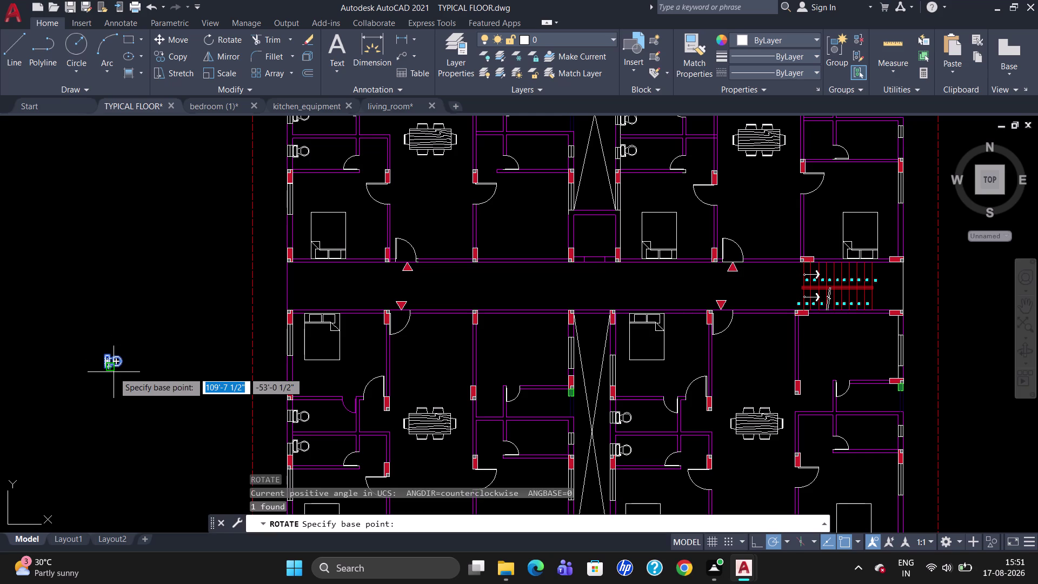
click(126, 361)
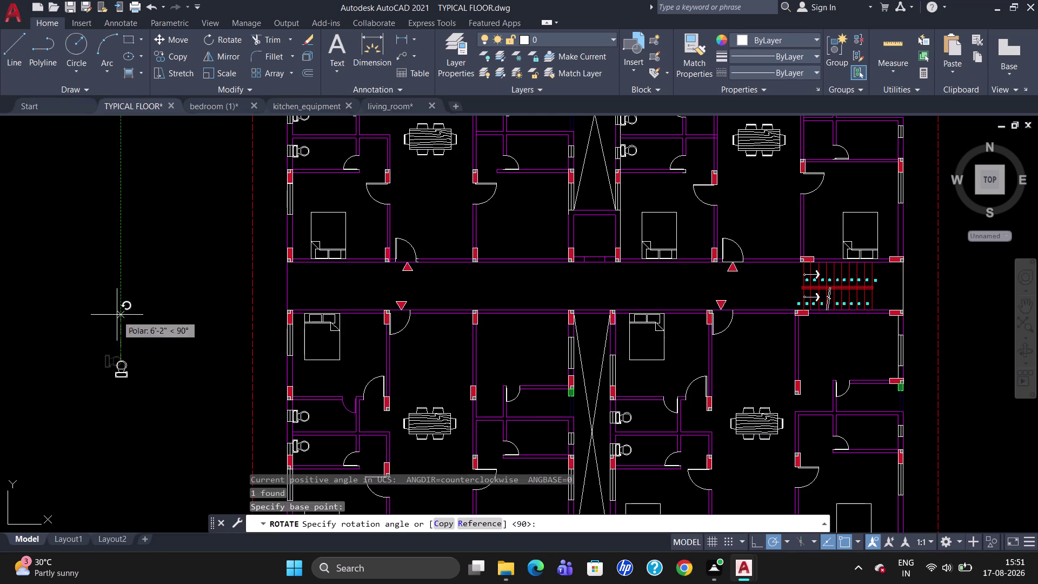
click(75, 358)
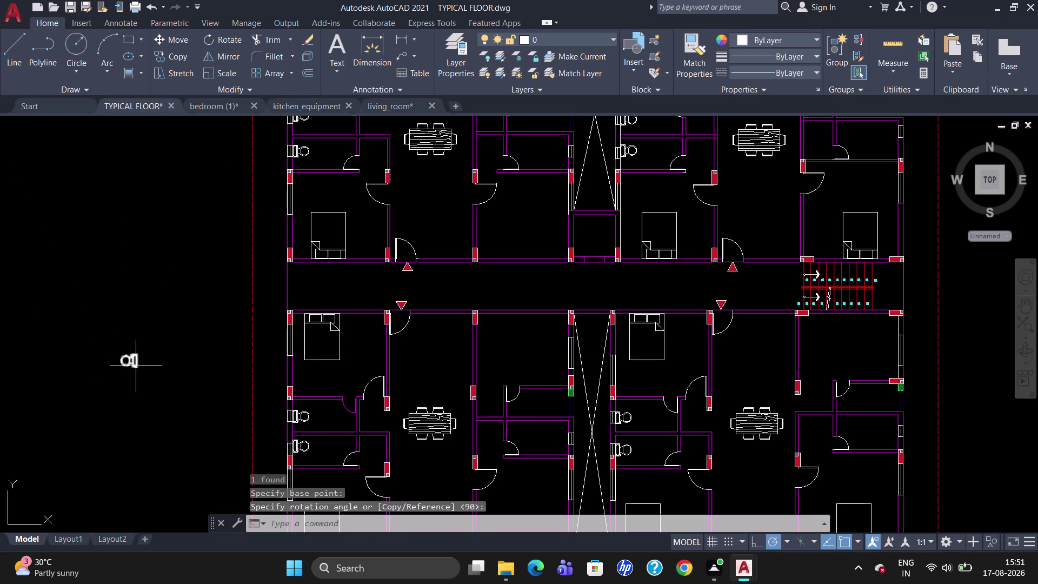
Select the rotated toilet block and start COPY on it.
click(133, 364)
text(CO)
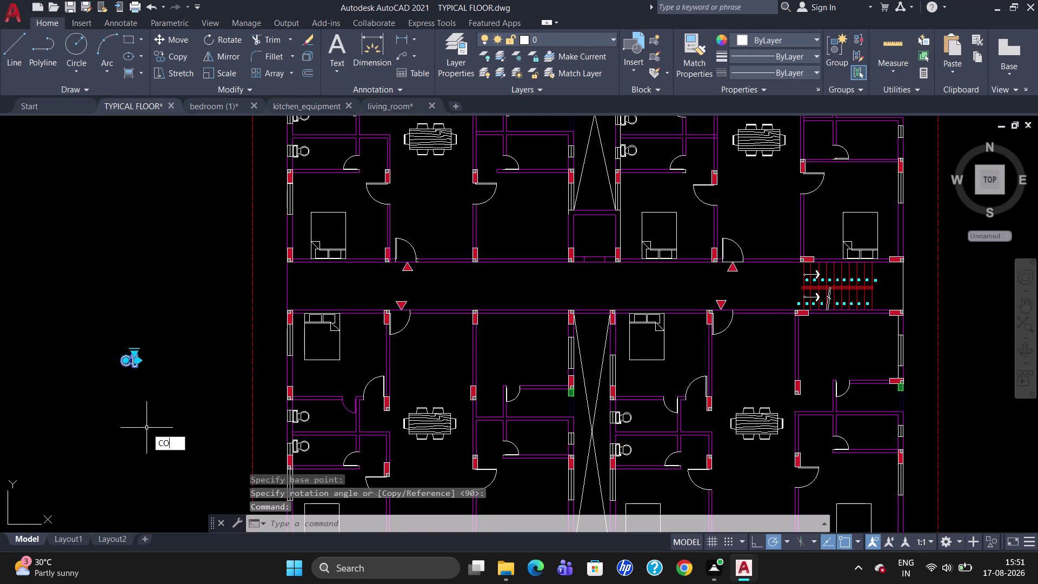
key(Return)
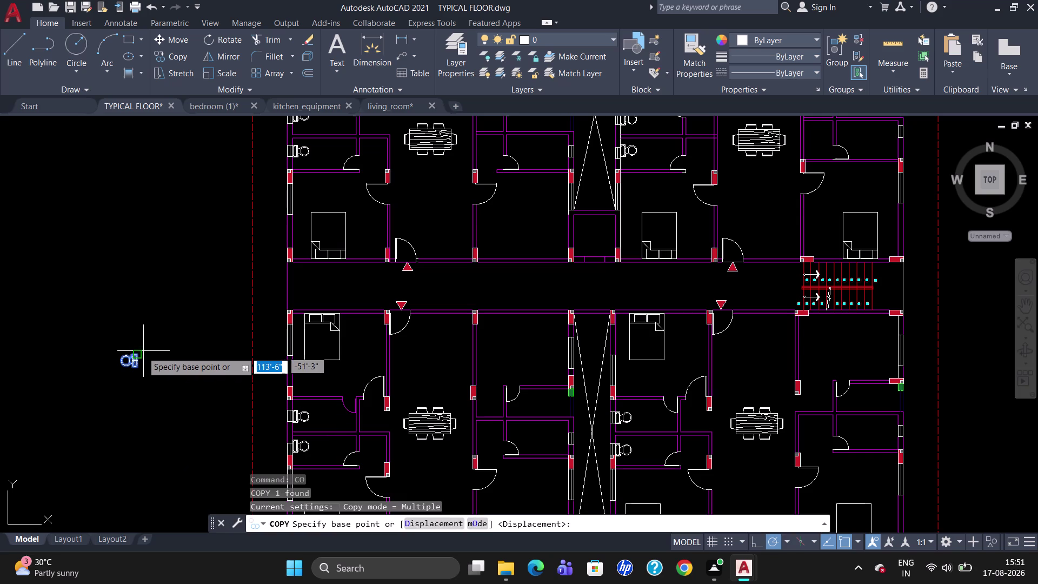
Copy the rotated block into the right-hand flat's bathroom and the next kitchen.
click(139, 354)
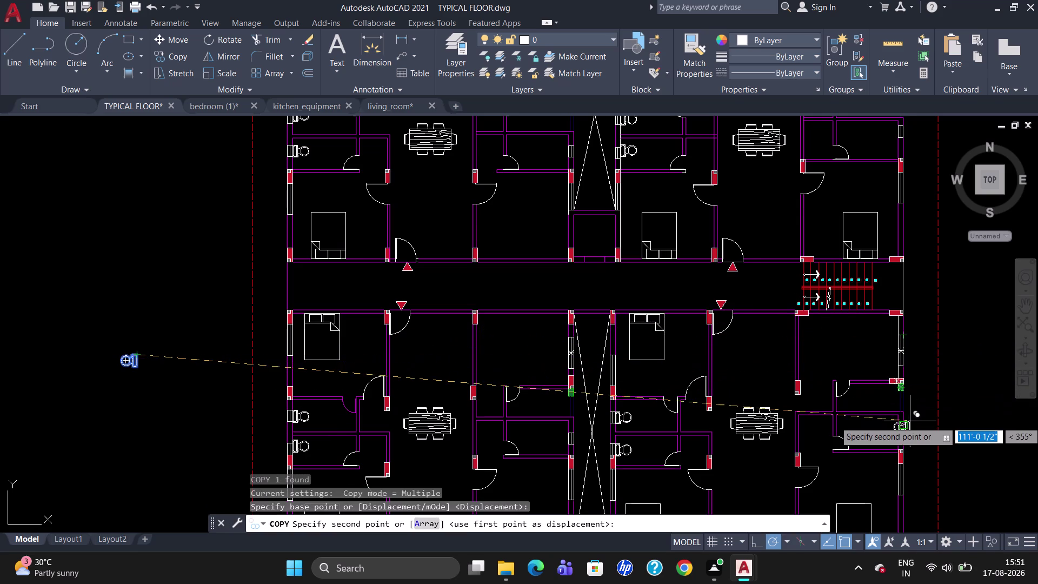
scroll(up, 3)
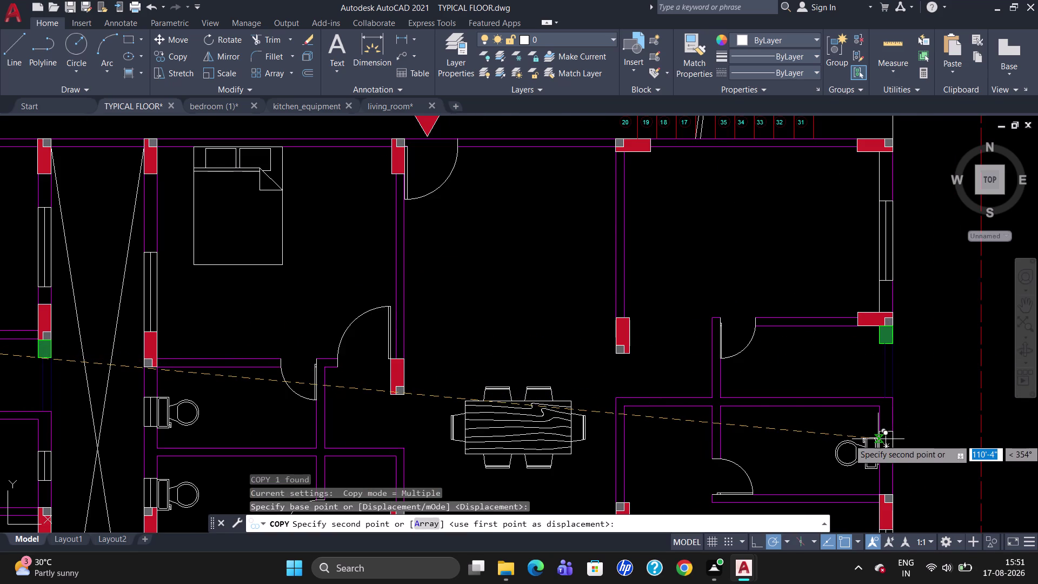
click(878, 439)
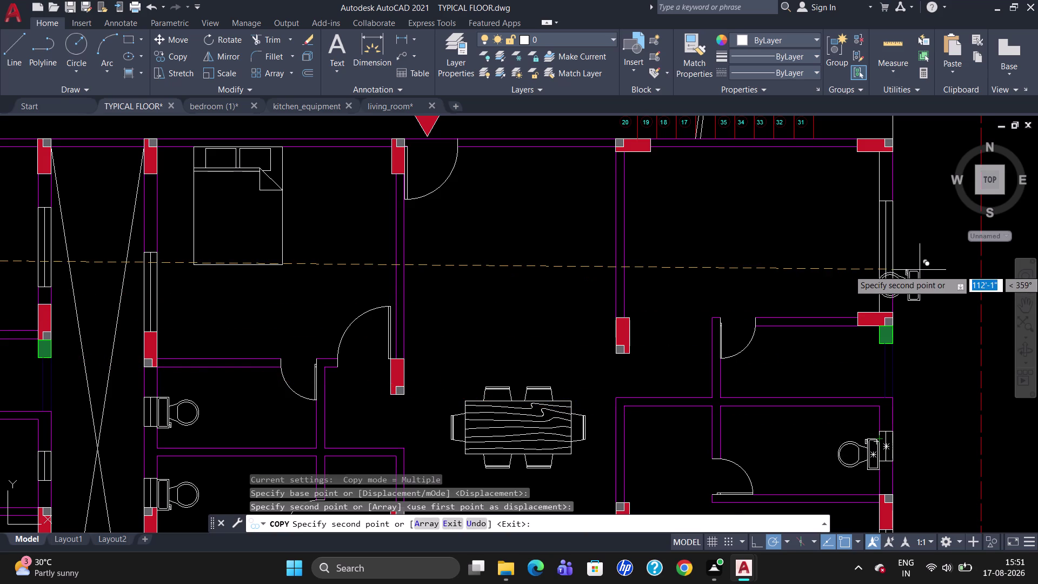
scroll(down, 3)
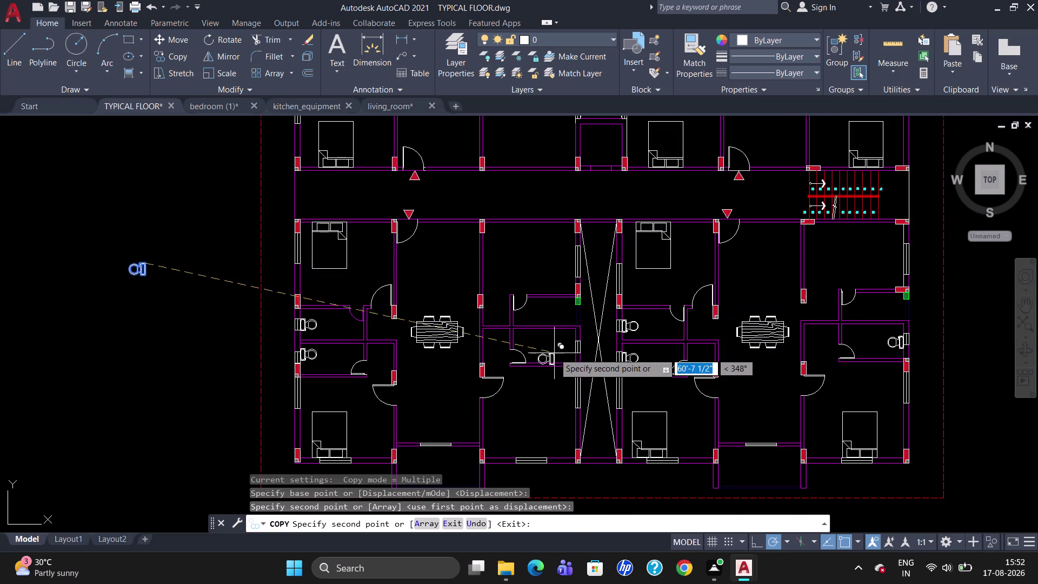
scroll(up, 3)
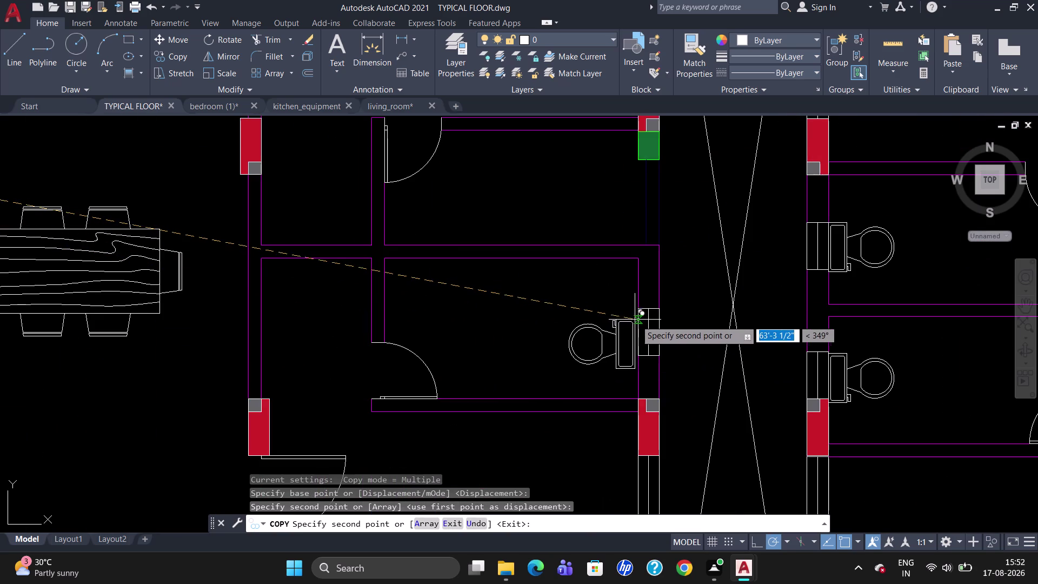
click(638, 322)
scroll(down, 3)
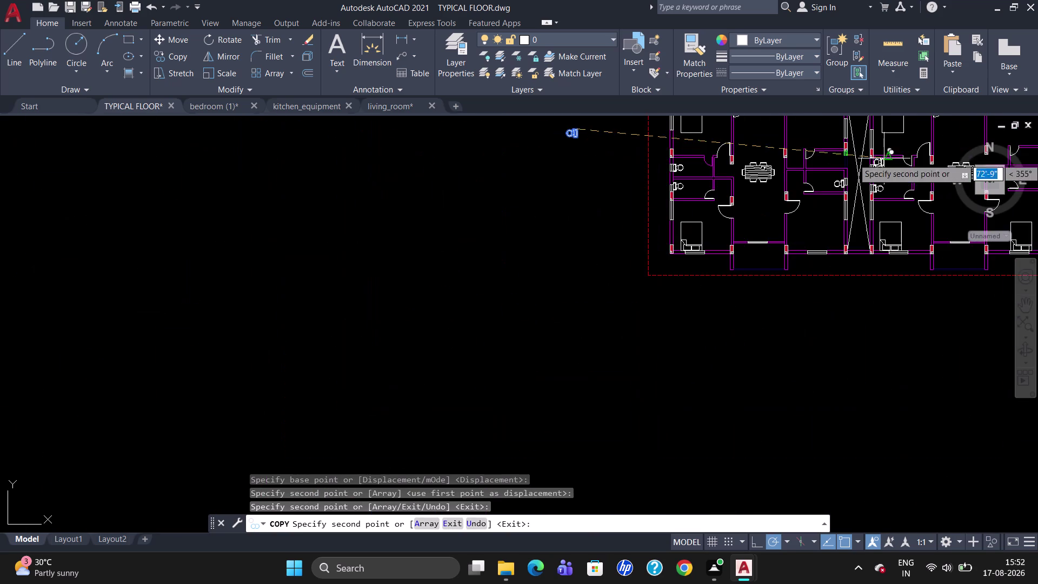
scroll(up, 3)
scroll(down, 3)
scroll(up, 3)
scroll(down, 3)
scroll(up, 3)
scroll(up, 3)
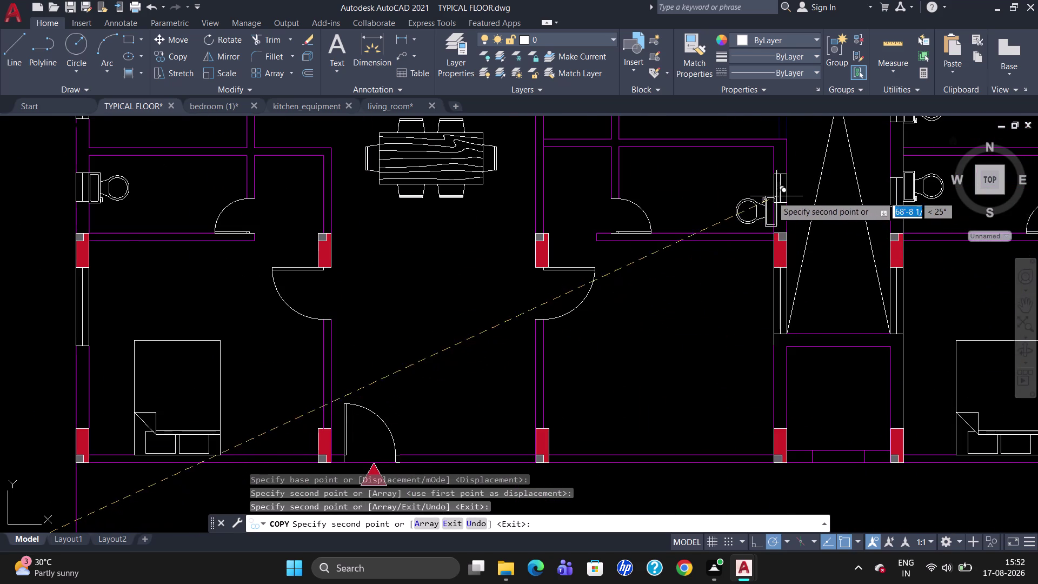
Place two more copies in the adjoining and right-hand kitchens, then finish.
click(772, 192)
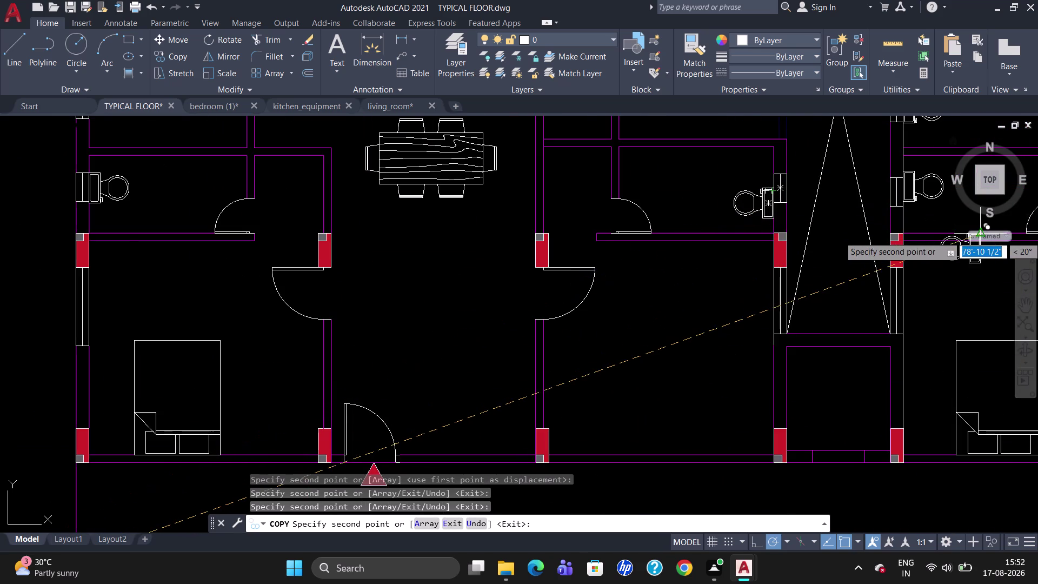
scroll(down, 3)
scroll(up, 3)
scroll(down, 3)
scroll(up, 3)
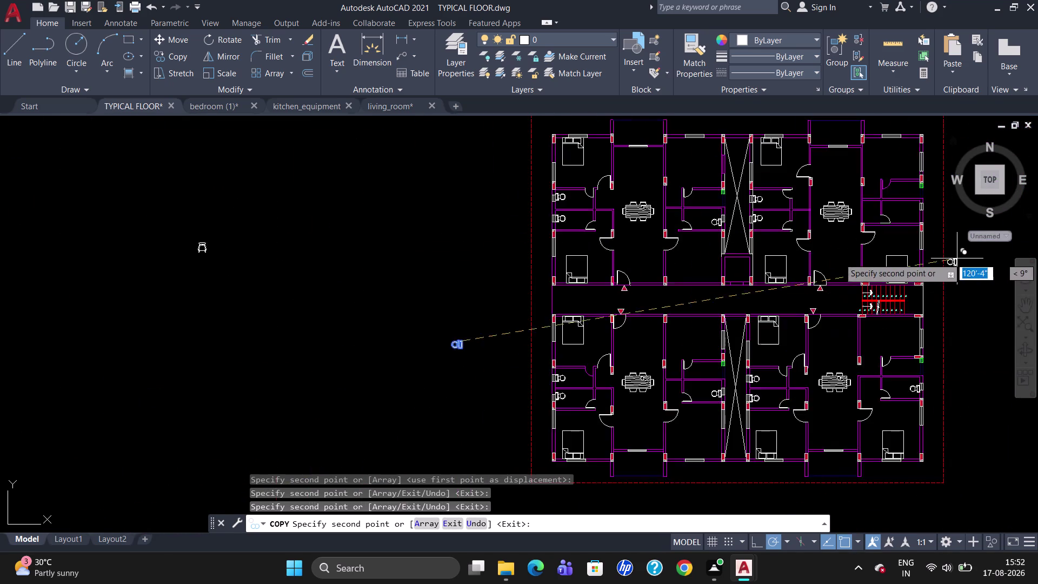
scroll(up, 3)
scroll(down, 3)
scroll(up, 3)
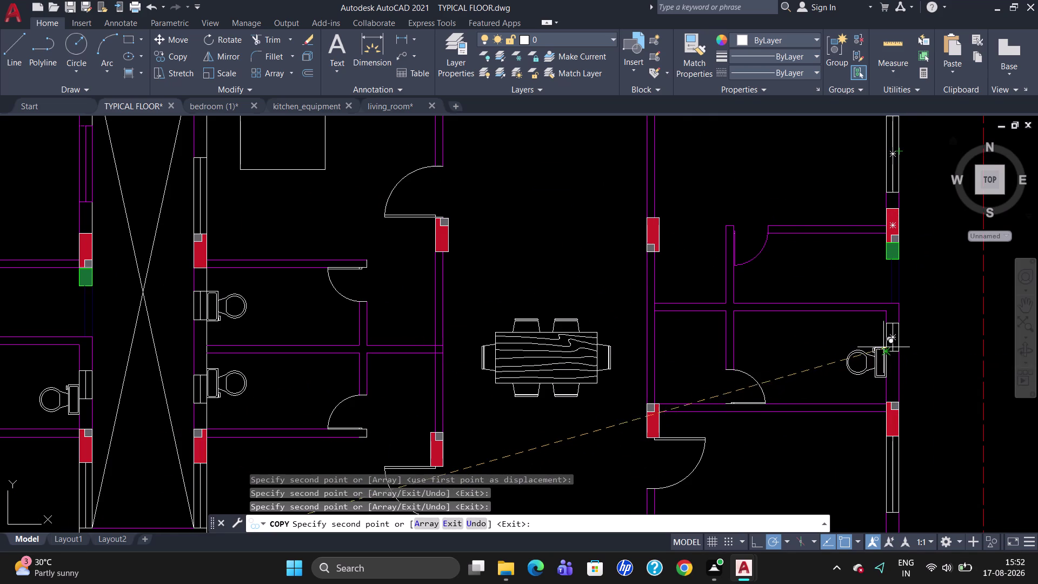
click(883, 345)
key(Escape)
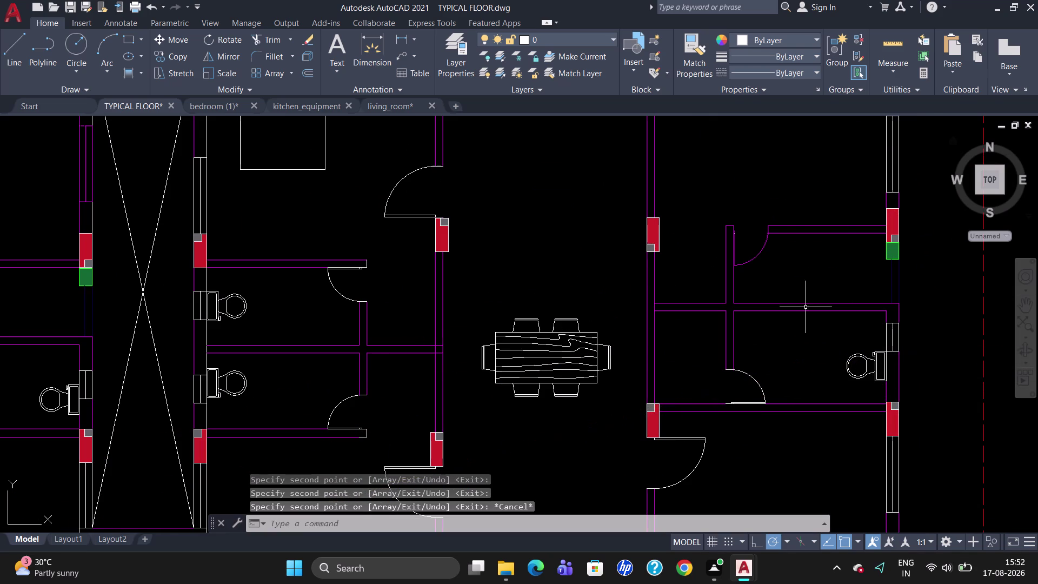
Zoom out over the whole floor plan and start the LINE command with L.
scroll(up, 3)
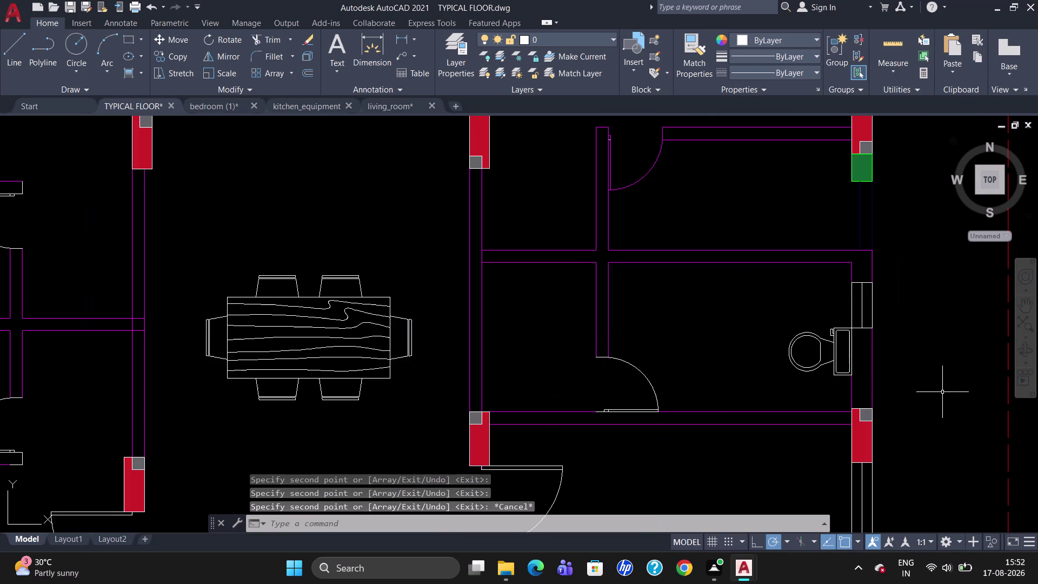
scroll(down, 3)
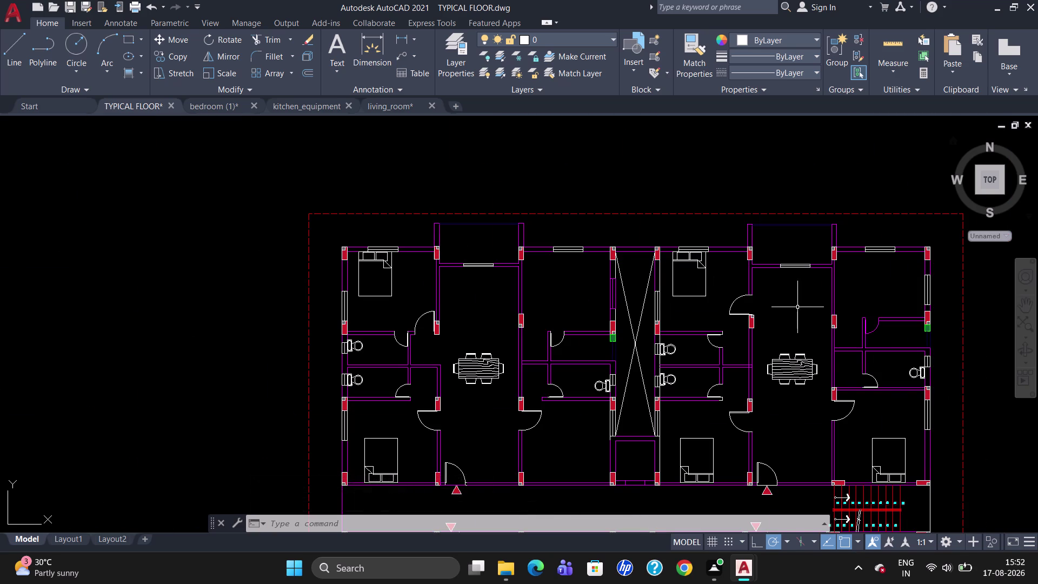
scroll(down, 3)
scroll(up, 3)
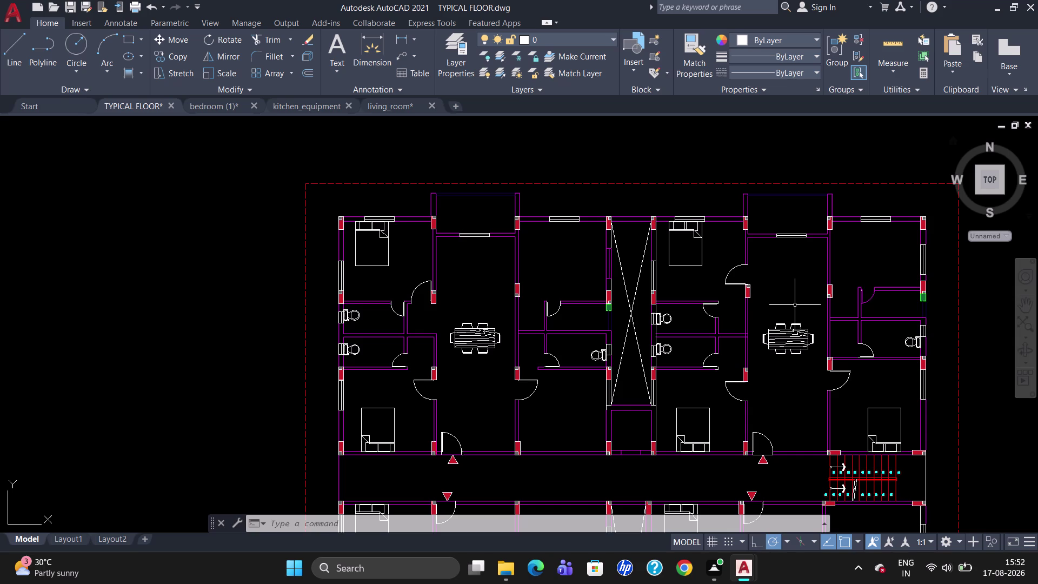
key(l)
key(Return)
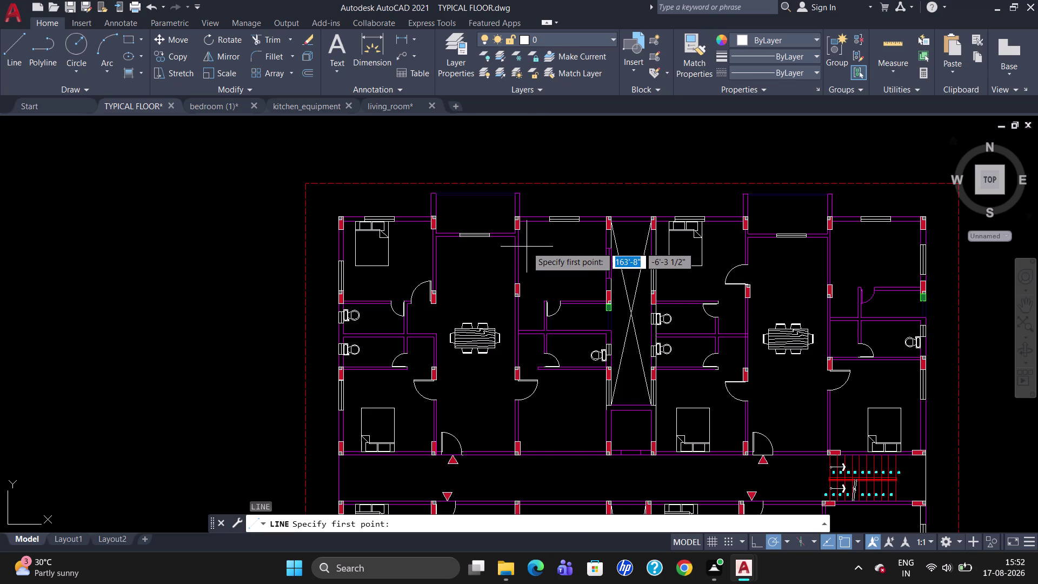
Draw the L-shaped counter from the wall corner, along the top edge, down to the lower wall.
scroll(up, 3)
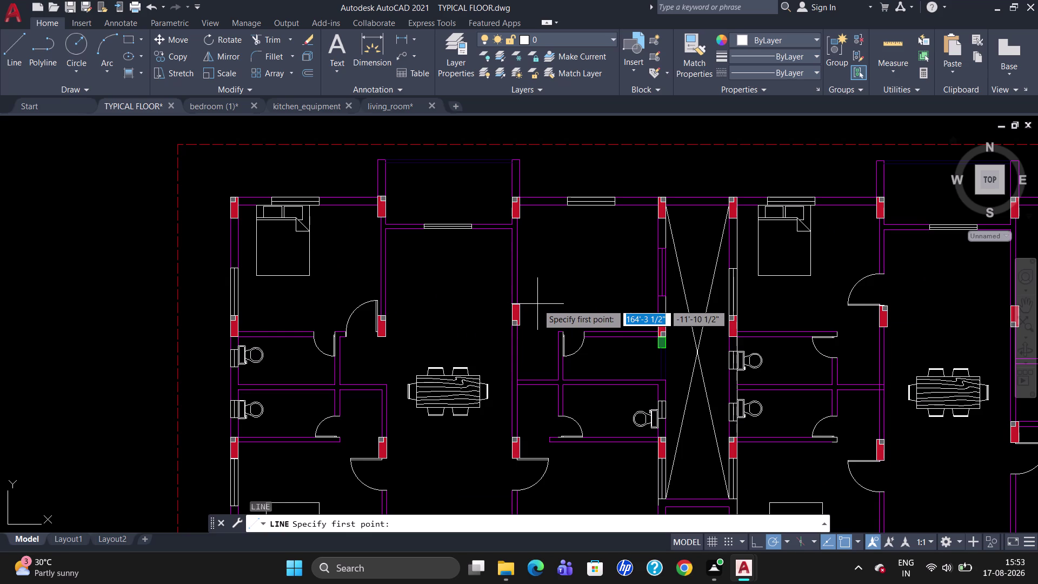
click(516, 234)
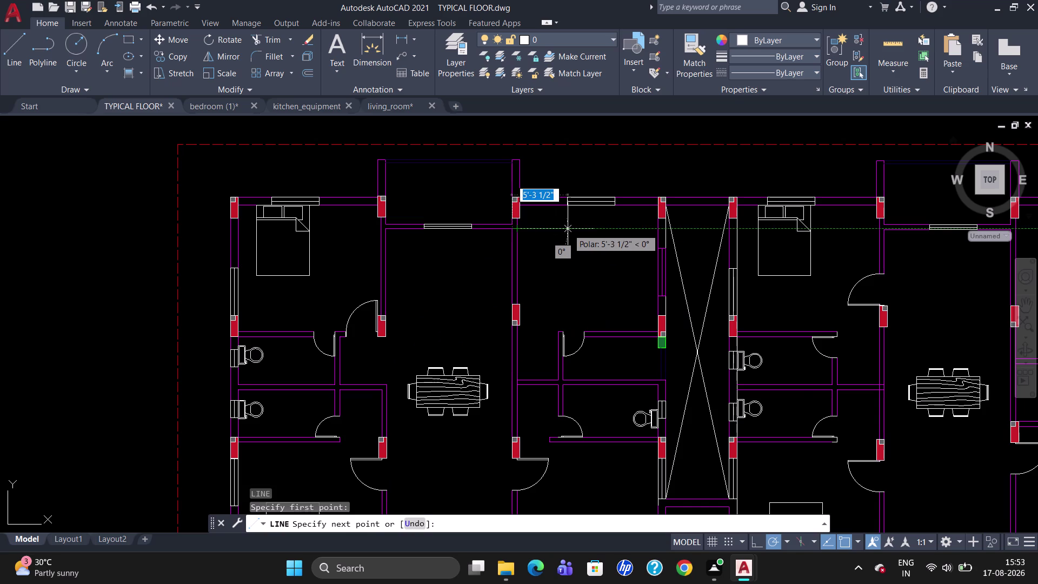
key(Escape)
key(l)
key(Return)
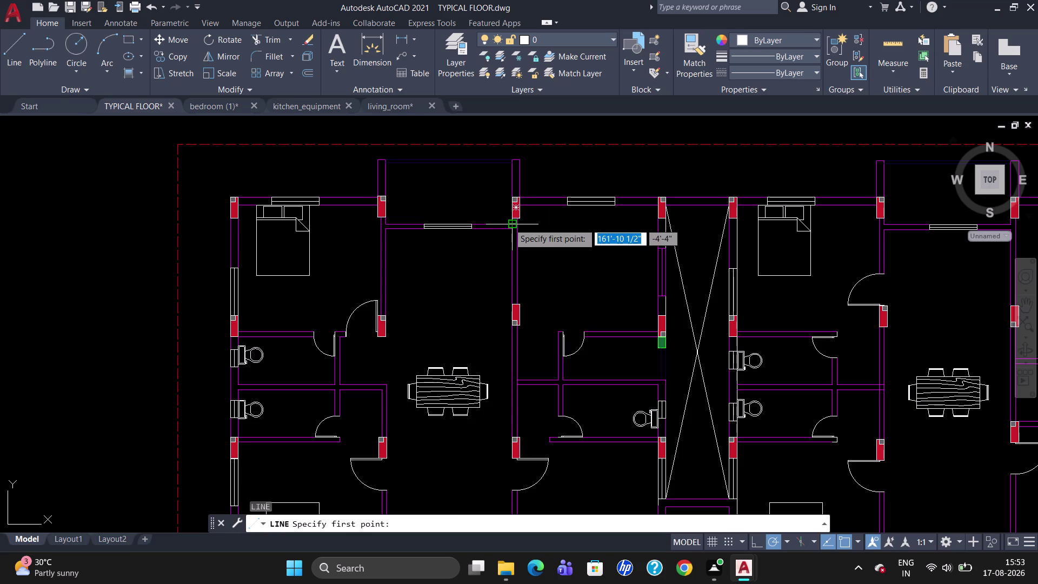
scroll(up, 3)
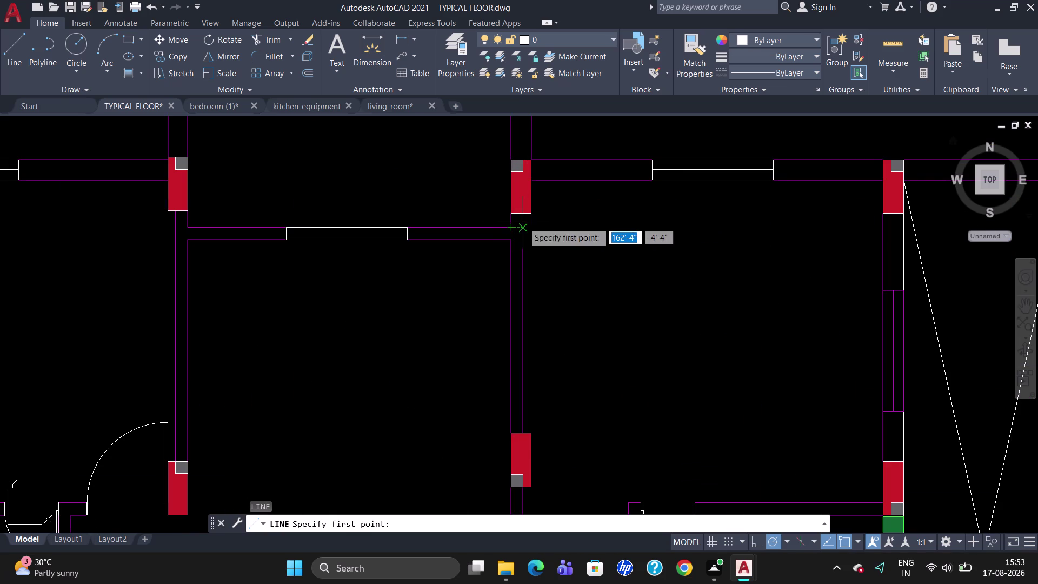
click(523, 222)
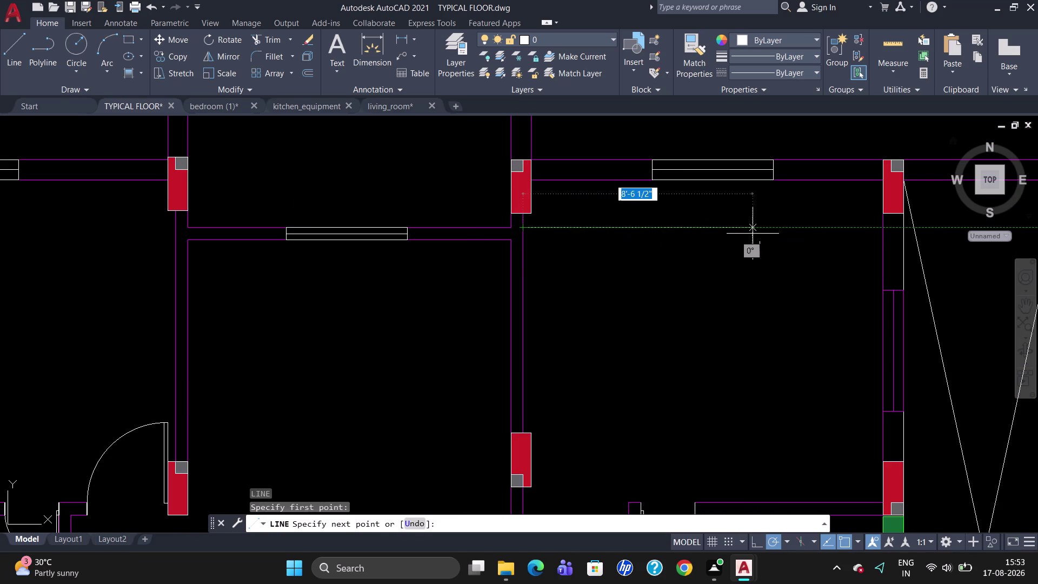
click(820, 230)
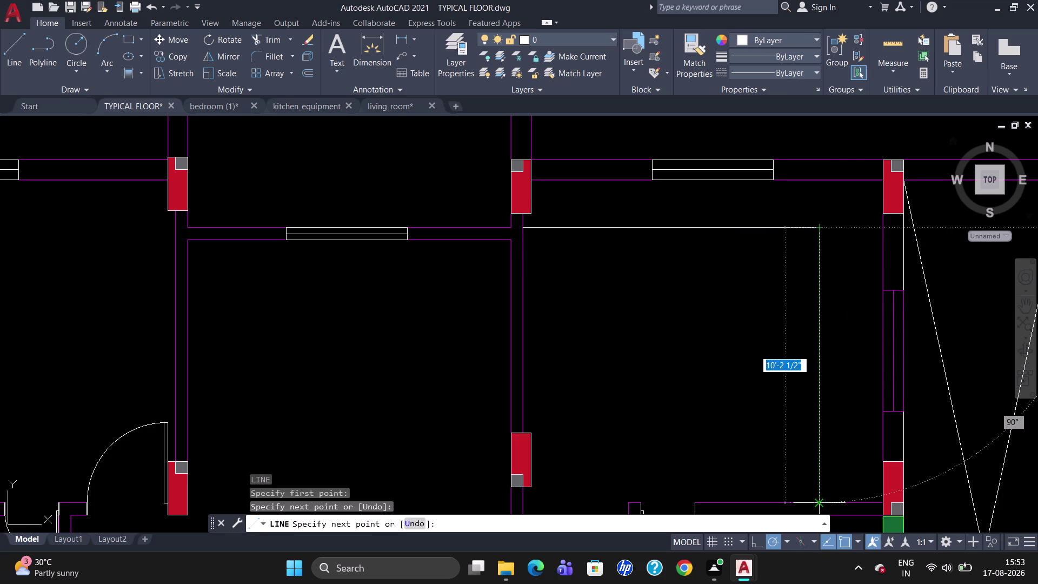
click(821, 501)
key(Escape)
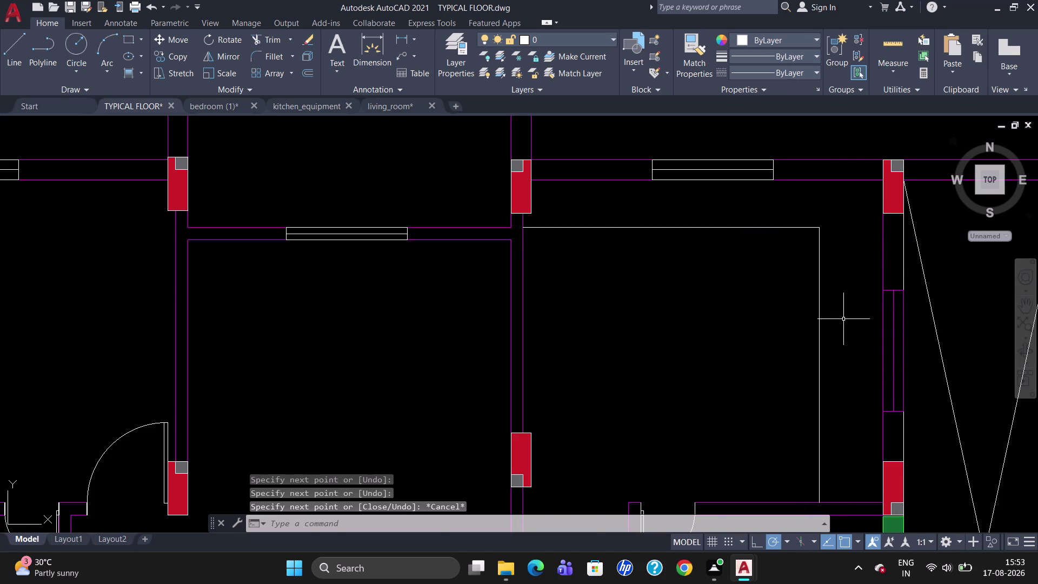
scroll(down, 3)
scroll(up, 3)
scroll(down, 3)
scroll(up, 3)
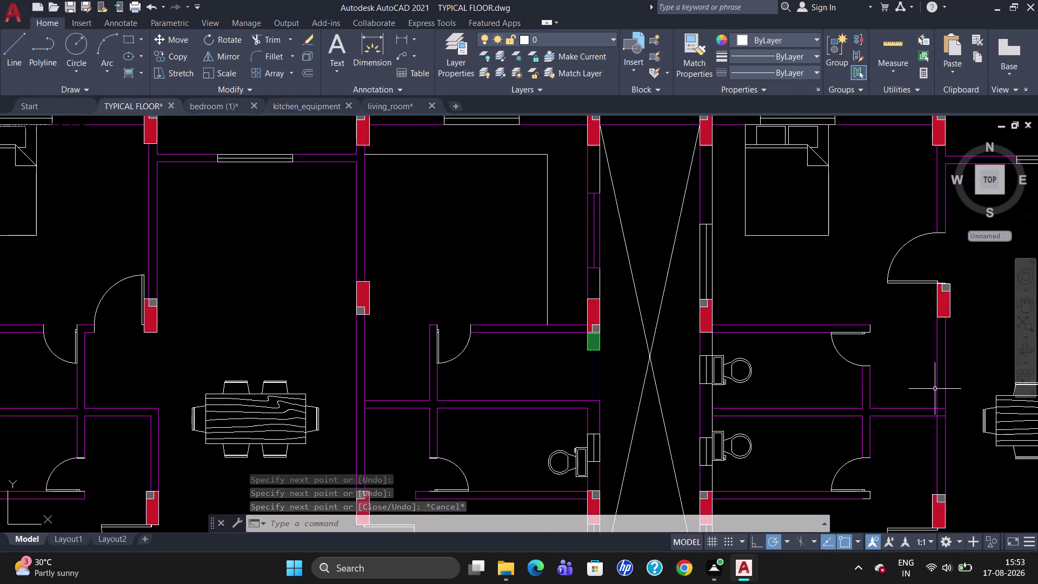
scroll(down, 3)
scroll(up, 3)
scroll(down, 3)
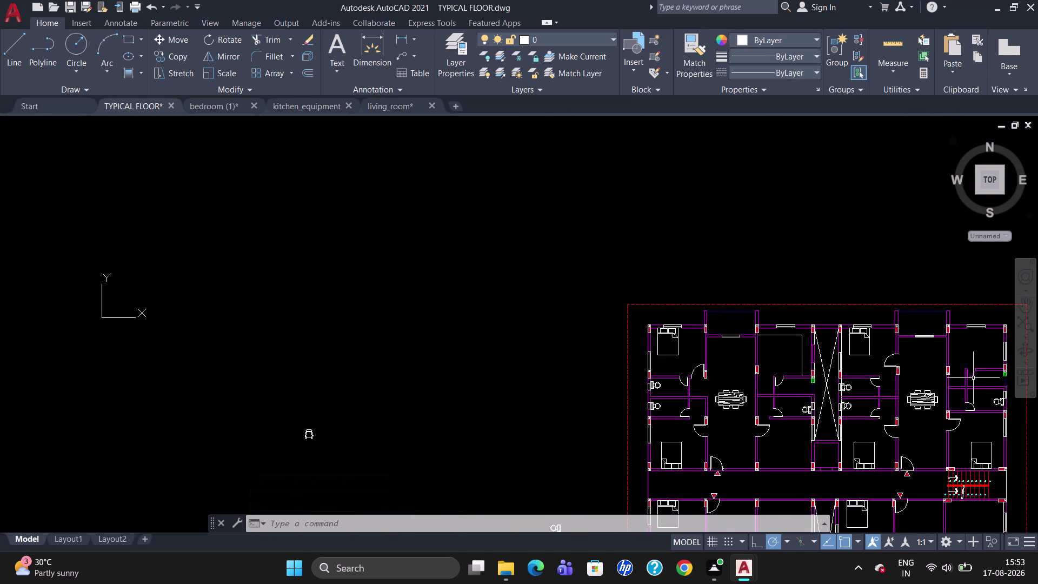
scroll(up, 3)
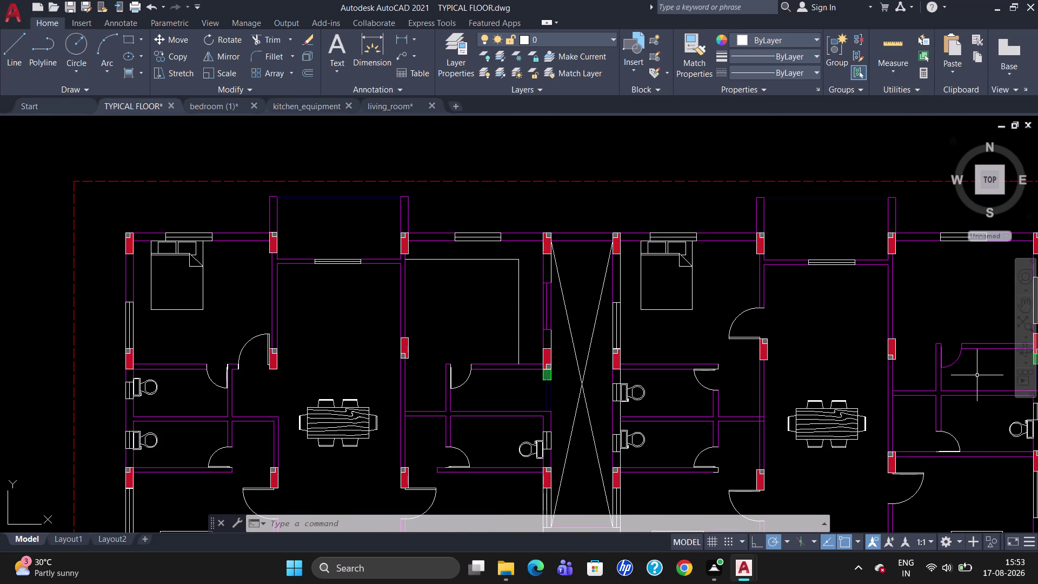
scroll(down, 3)
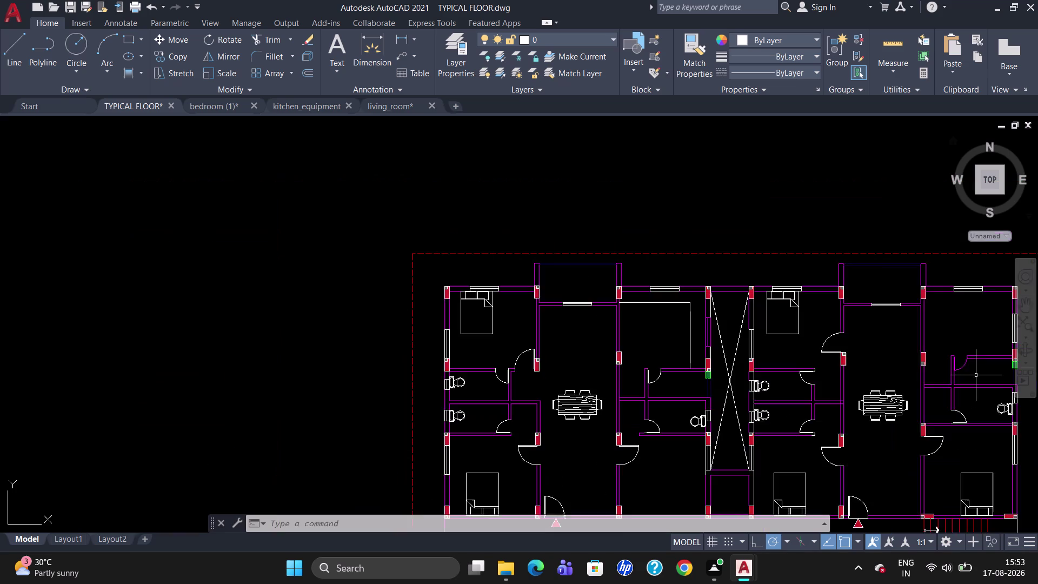
scroll(up, 3)
scroll(down, 3)
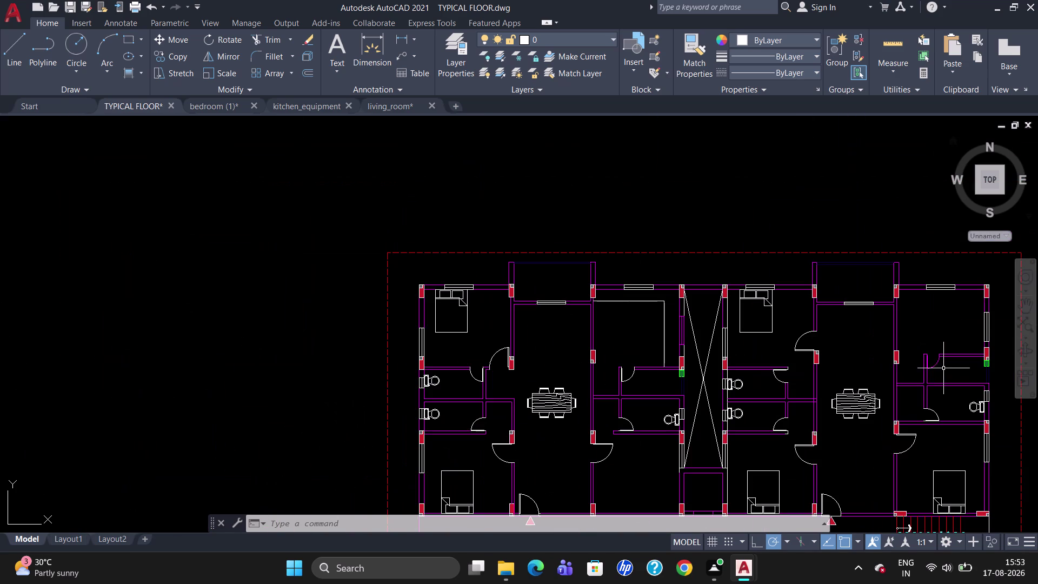
scroll(down, 3)
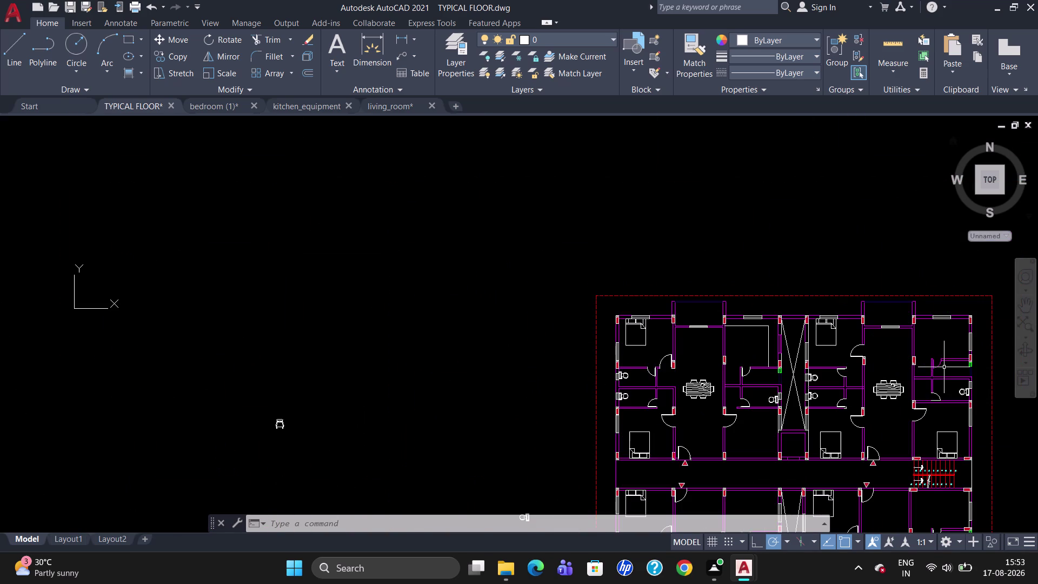
Draw a counter outline in the right-hand kitchen from the wall corner through two corners.
scroll(up, 3)
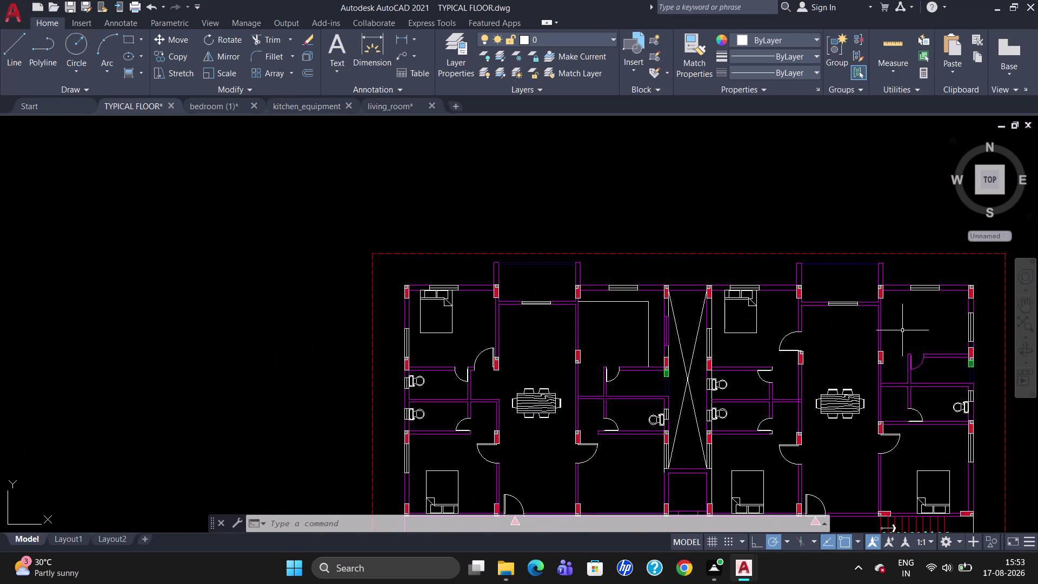
key(l)
key(Return)
scroll(up, 3)
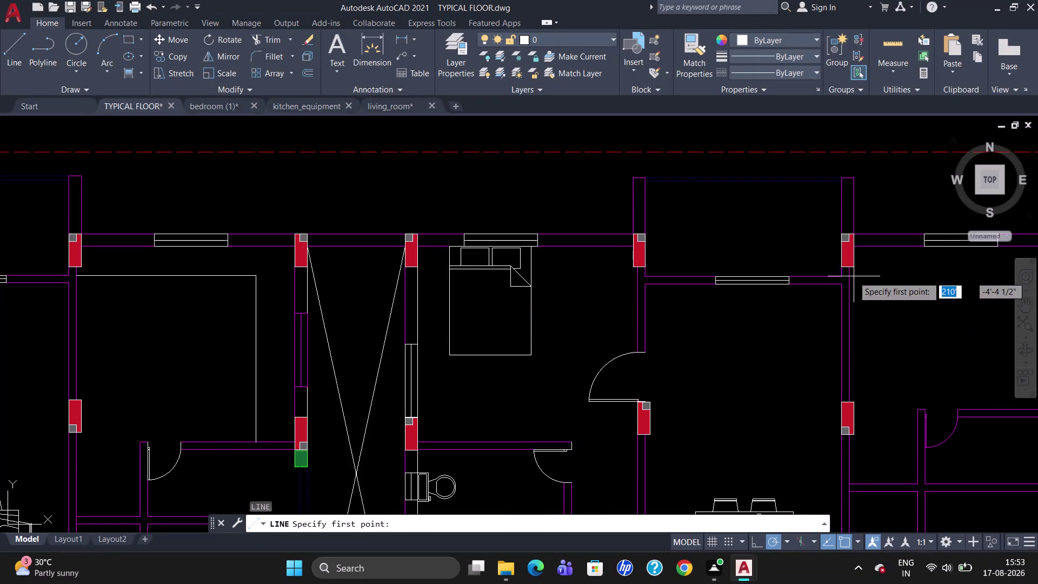
click(852, 274)
scroll(down, 3)
scroll(up, 3)
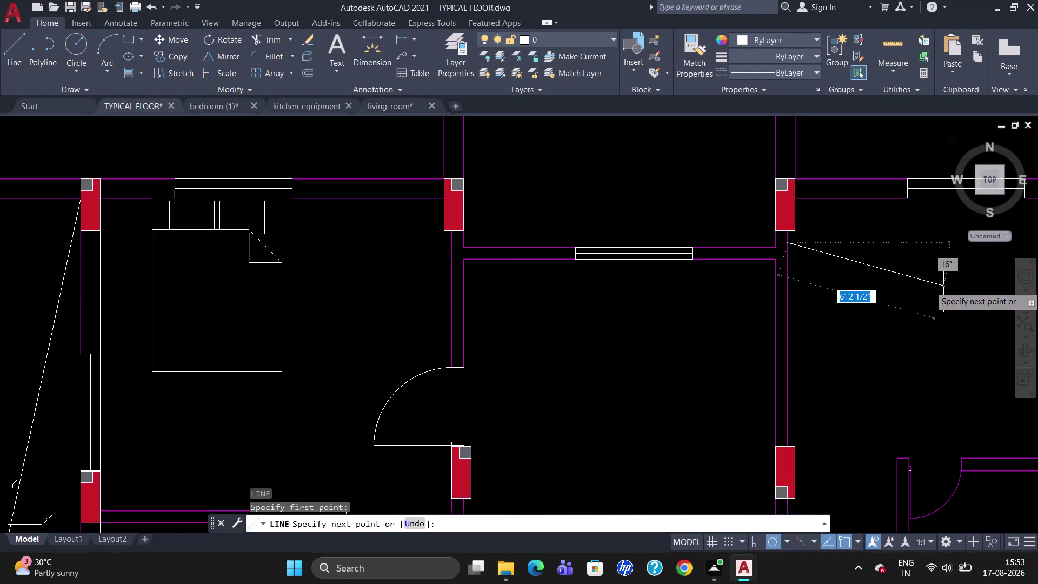
scroll(down, 3)
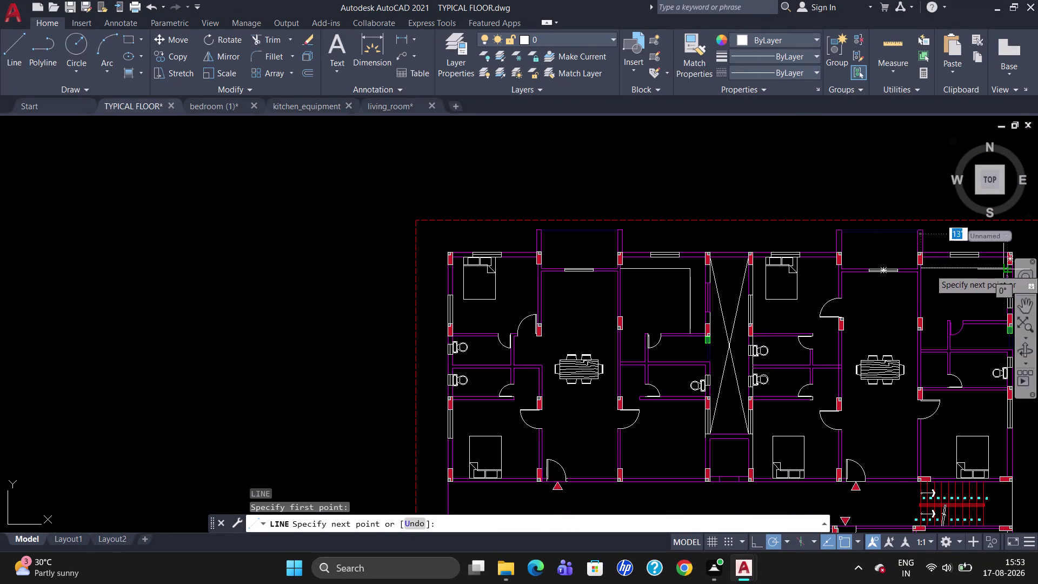
scroll(up, 3)
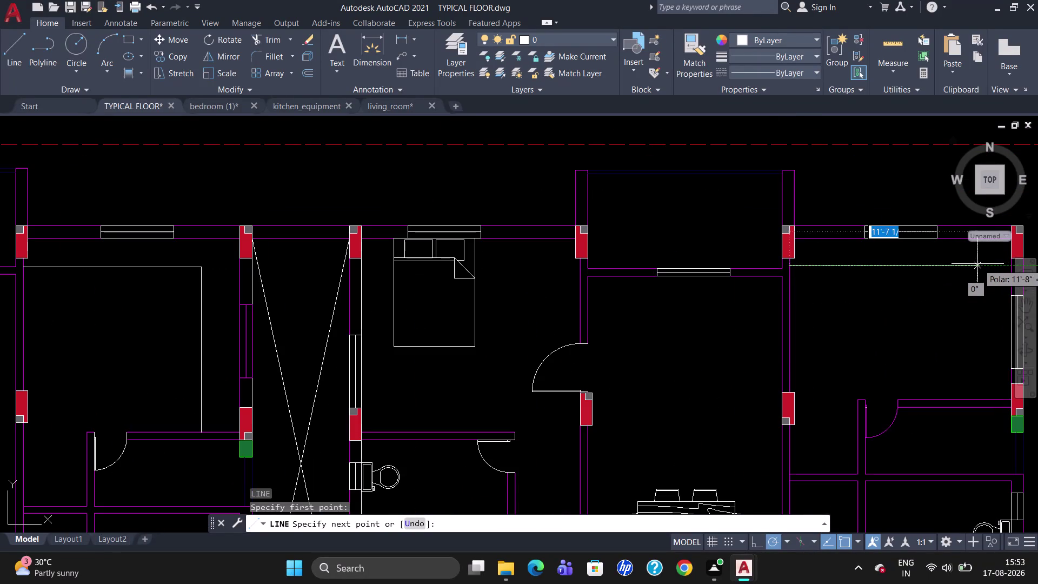
click(975, 263)
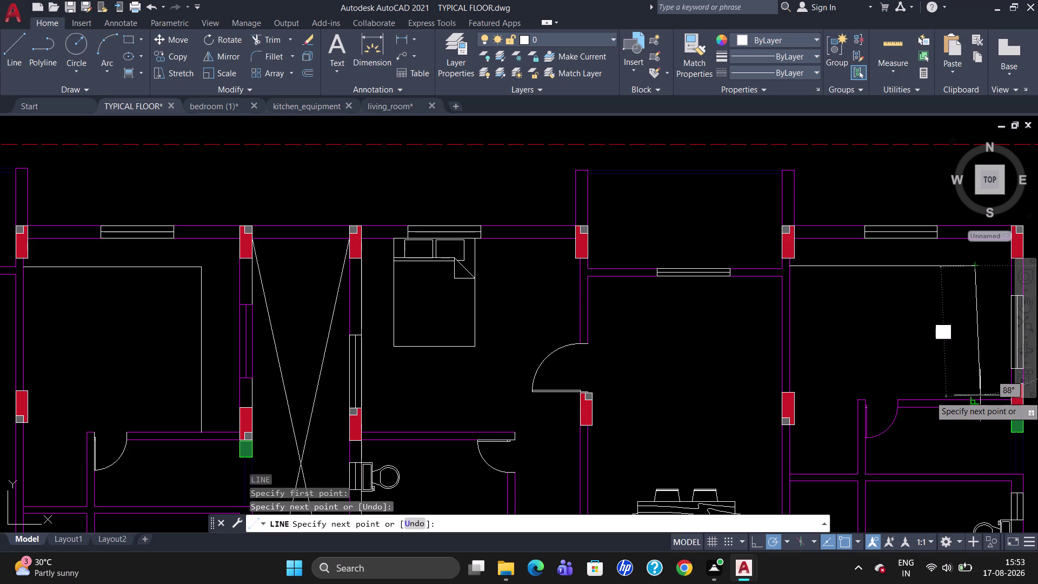
click(979, 398)
scroll(down, 3)
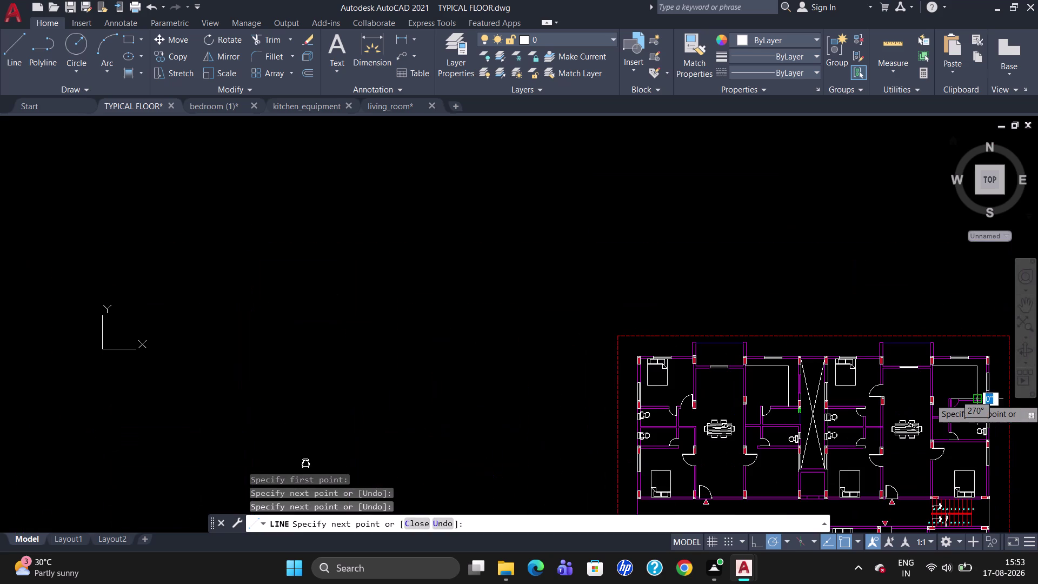
key(Escape)
Crossing-select the stray line and erase it.
scroll(down, 3)
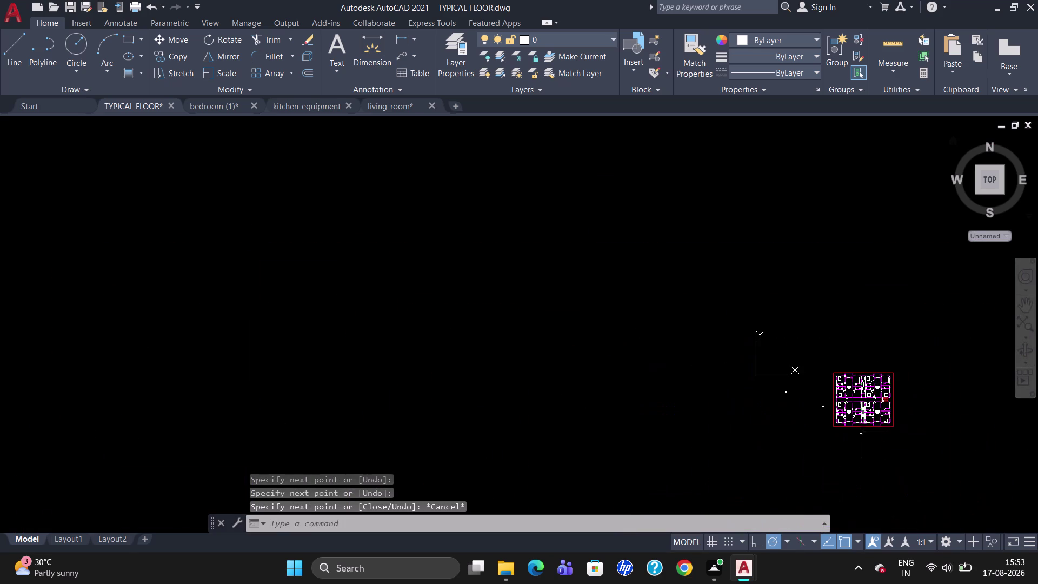
scroll(up, 3)
scroll(up, 3)
drag(615, 291, 615, 290)
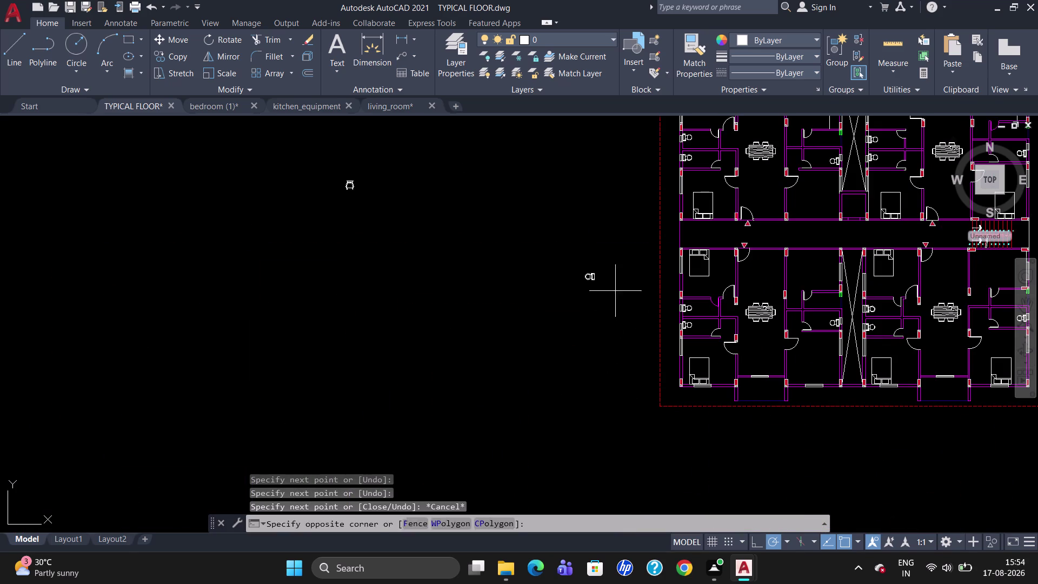
drag(614, 290, 570, 266)
key(Delete)
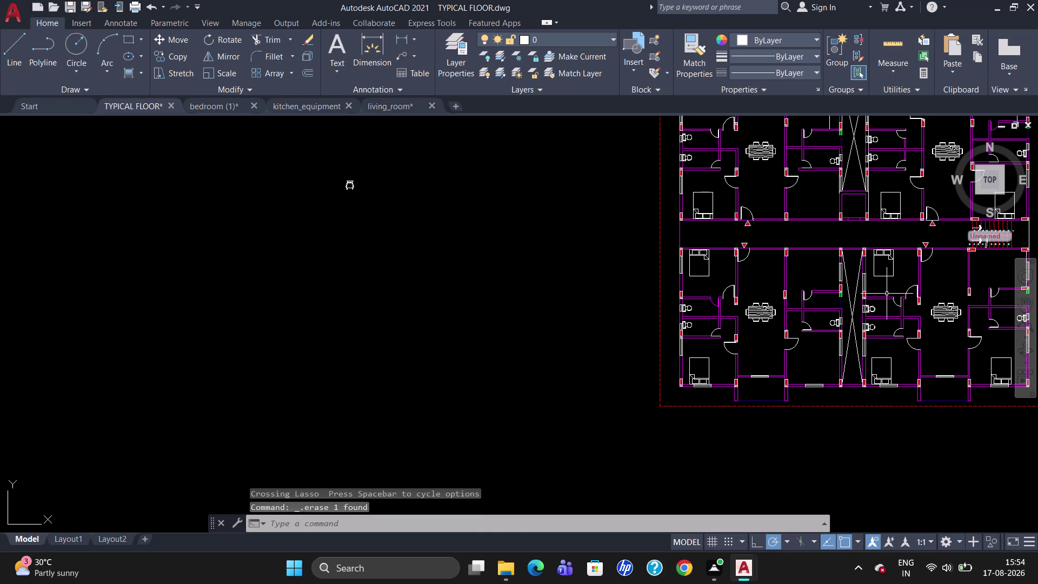
scroll(up, 3)
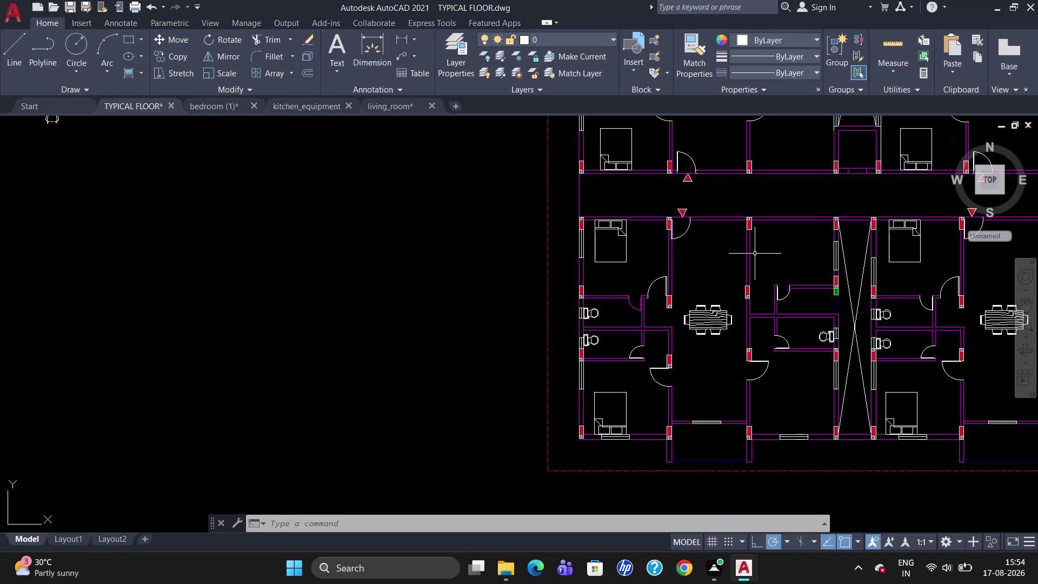
Draw the counter's long top edge and short side edge beside the lower shaft.
key(l)
key(Return)
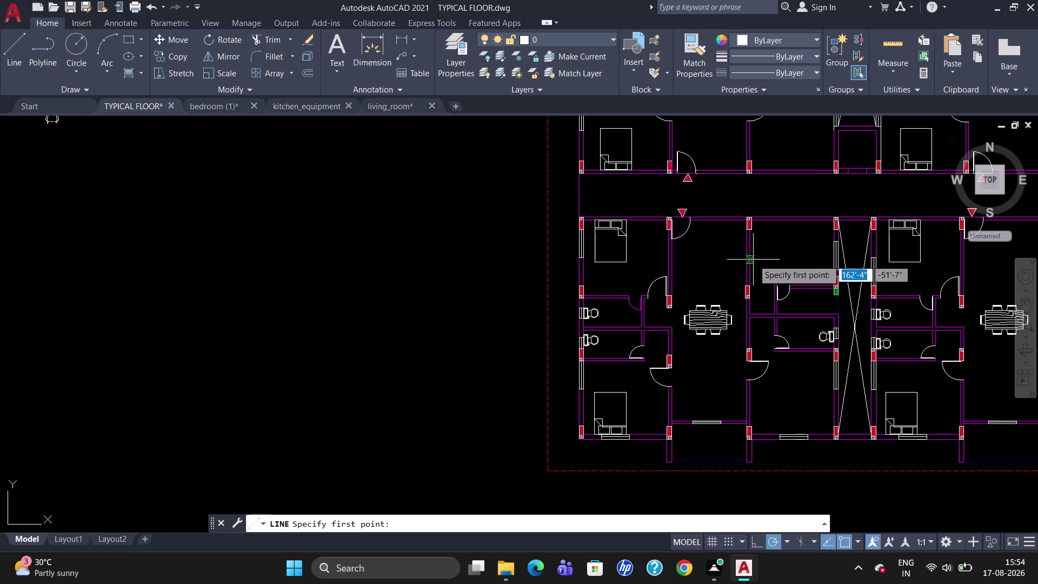
click(749, 238)
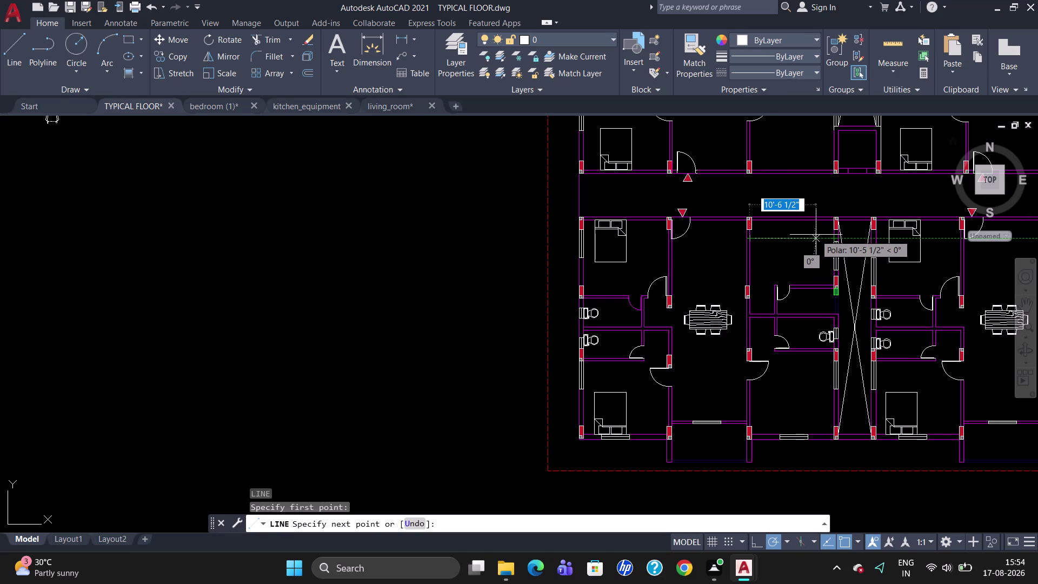
click(815, 234)
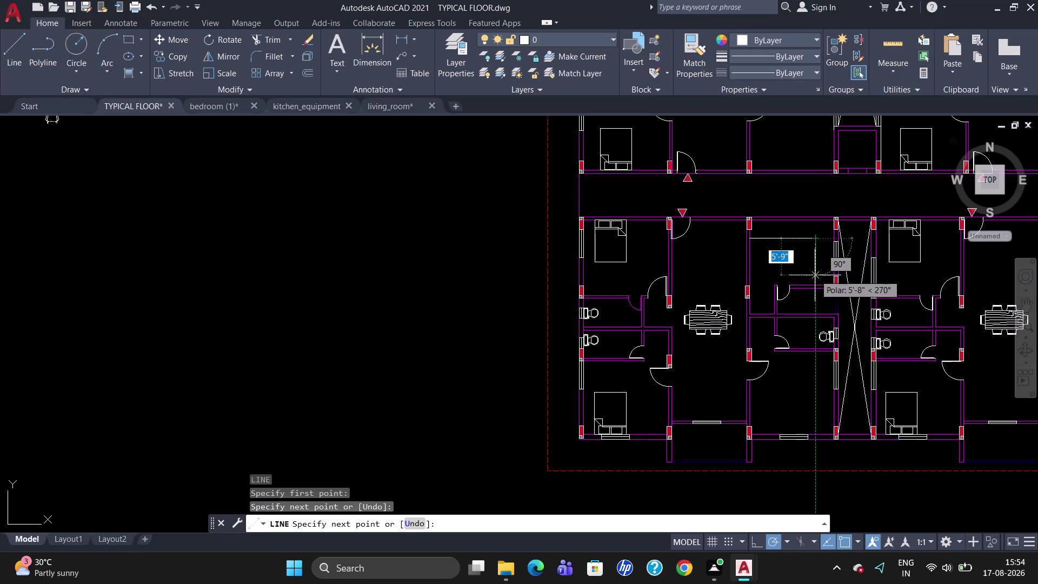
click(816, 282)
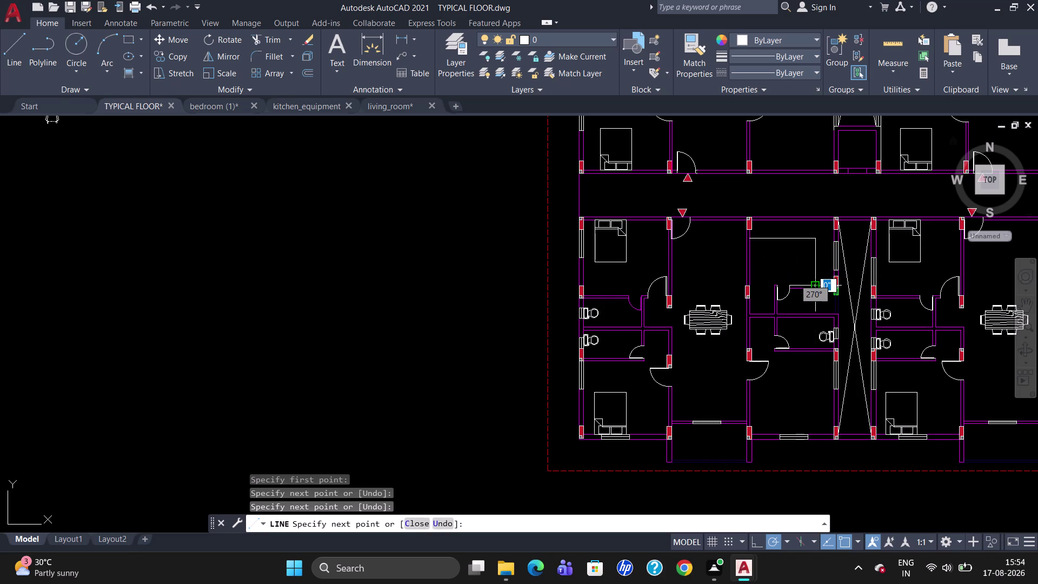
key(Escape)
scroll(down, 3)
scroll(up, 3)
scroll(down, 3)
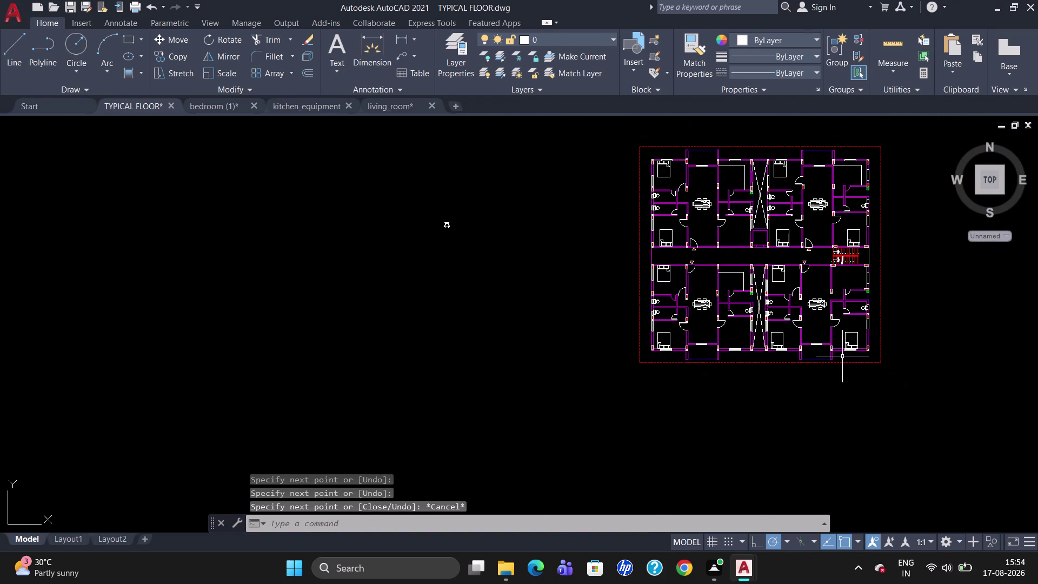
scroll(up, 3)
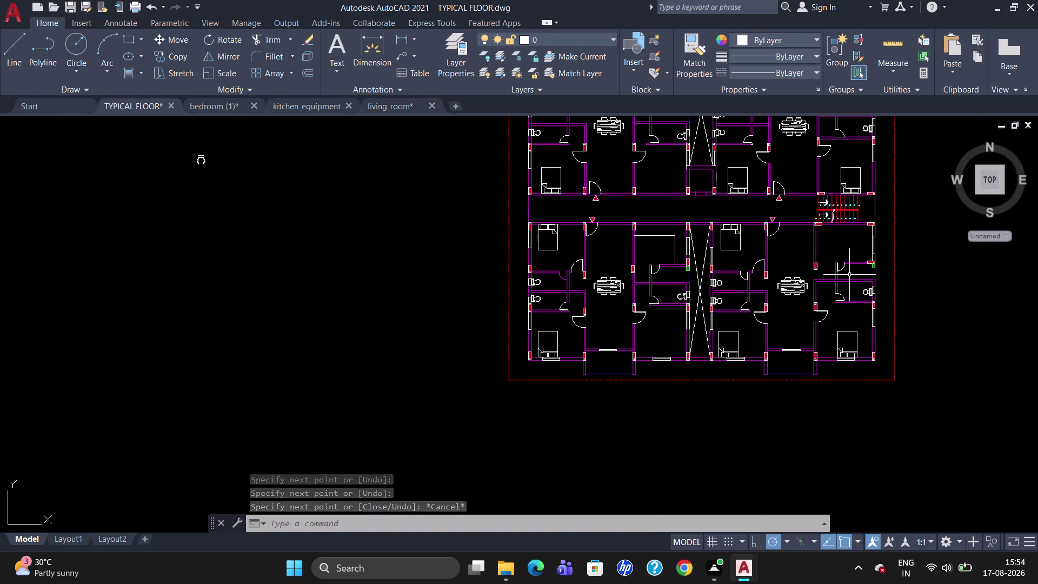
Draw a counter outline by the stairs and erase its misdrawn side line.
scroll(up, 3)
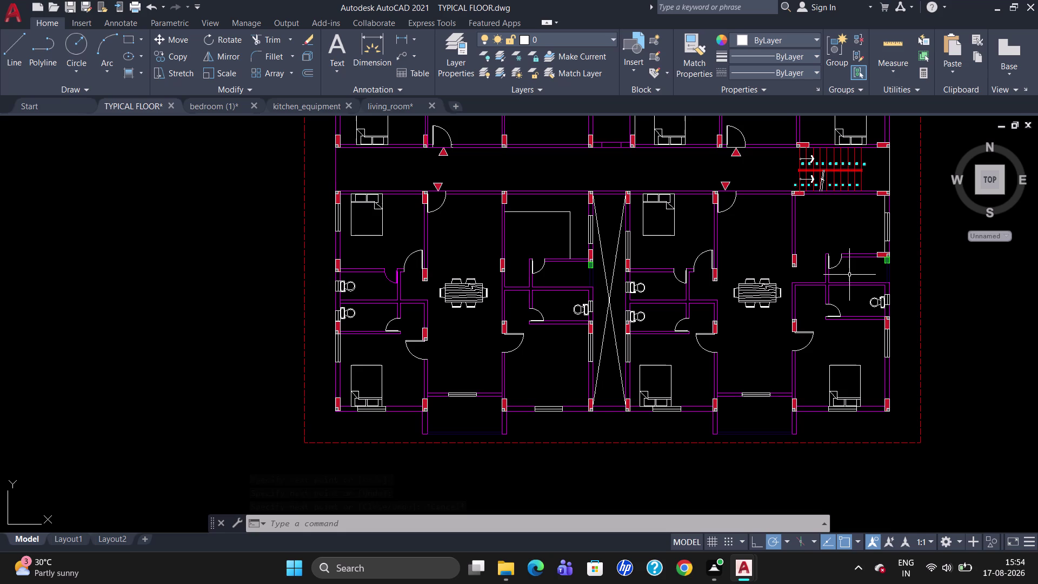
key(l)
key(Return)
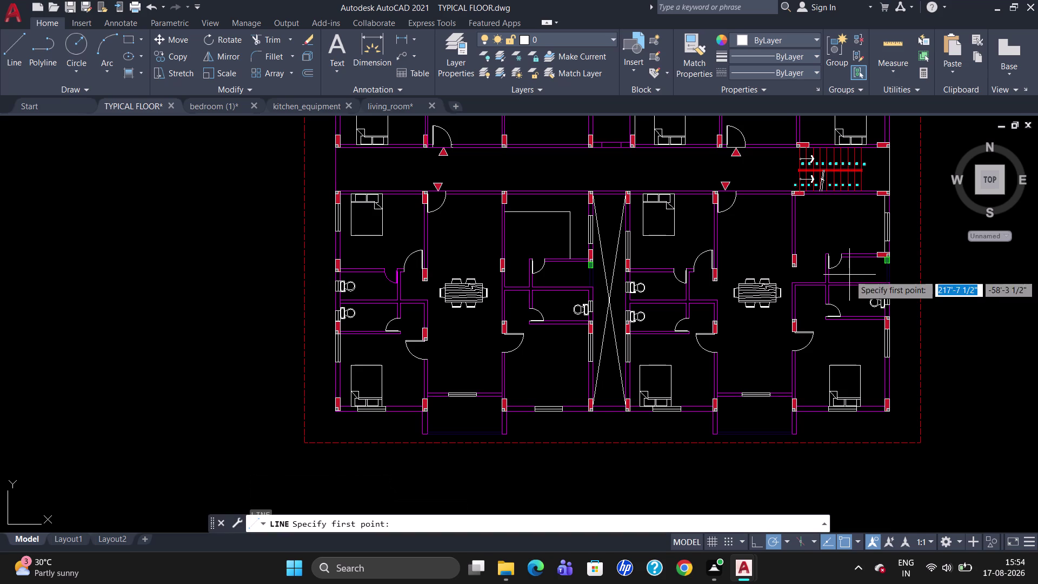
click(796, 211)
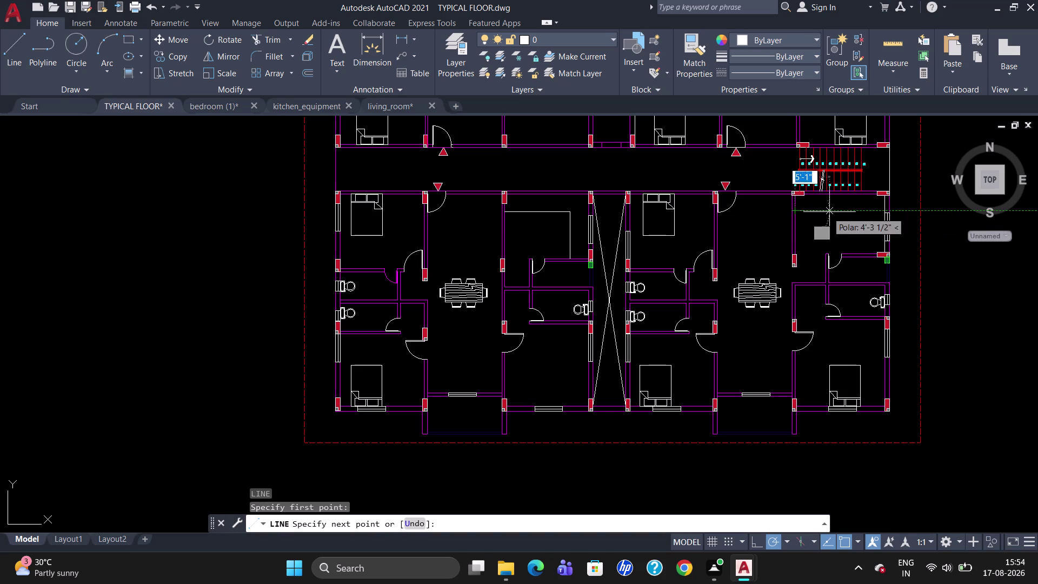
click(863, 207)
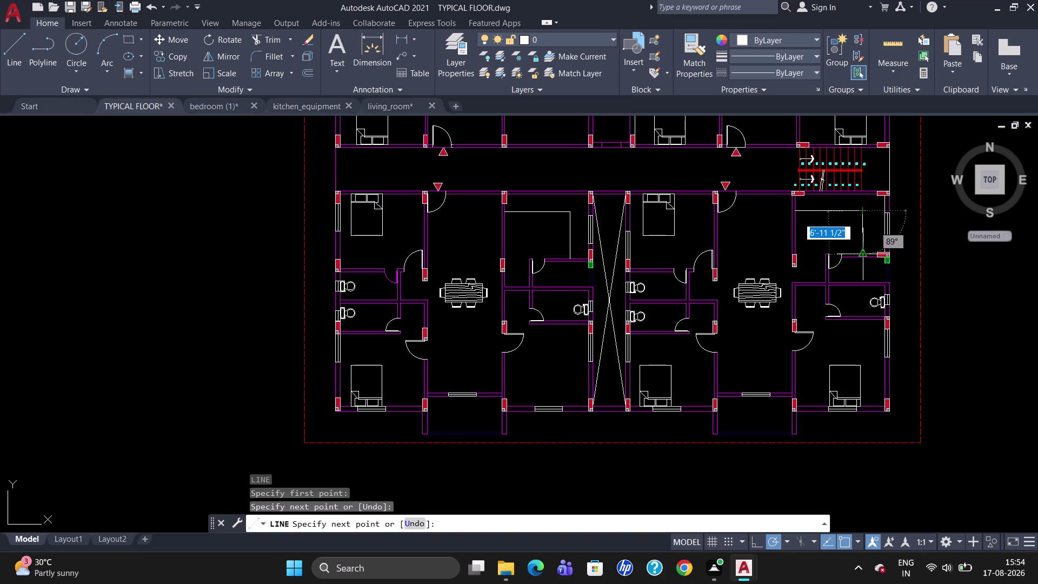
click(867, 252)
key(Escape)
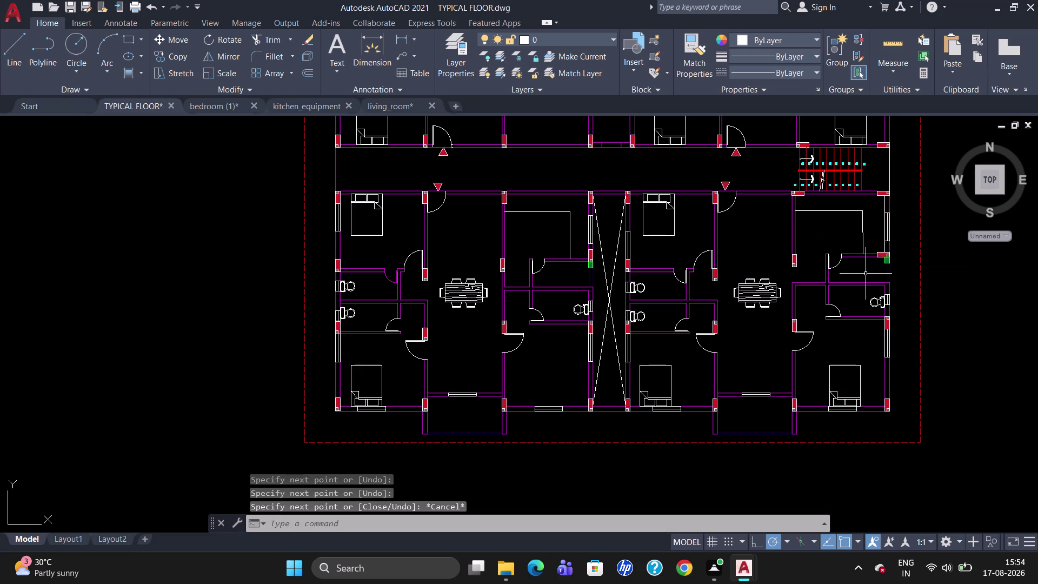
click(862, 239)
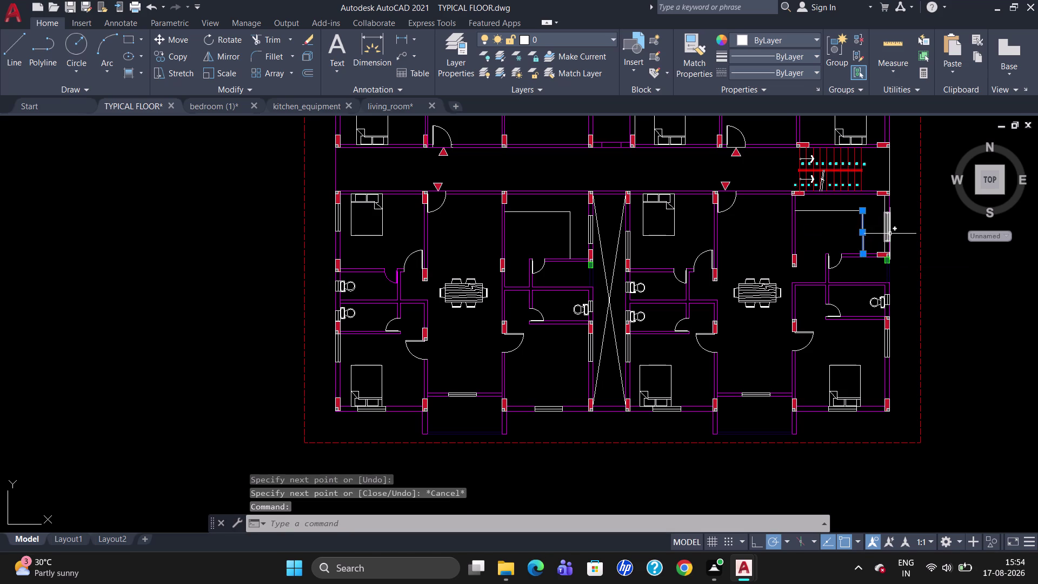
key(Delete)
Redraw the counter's side edge, then delete the wrong line again.
key(l)
key(Return)
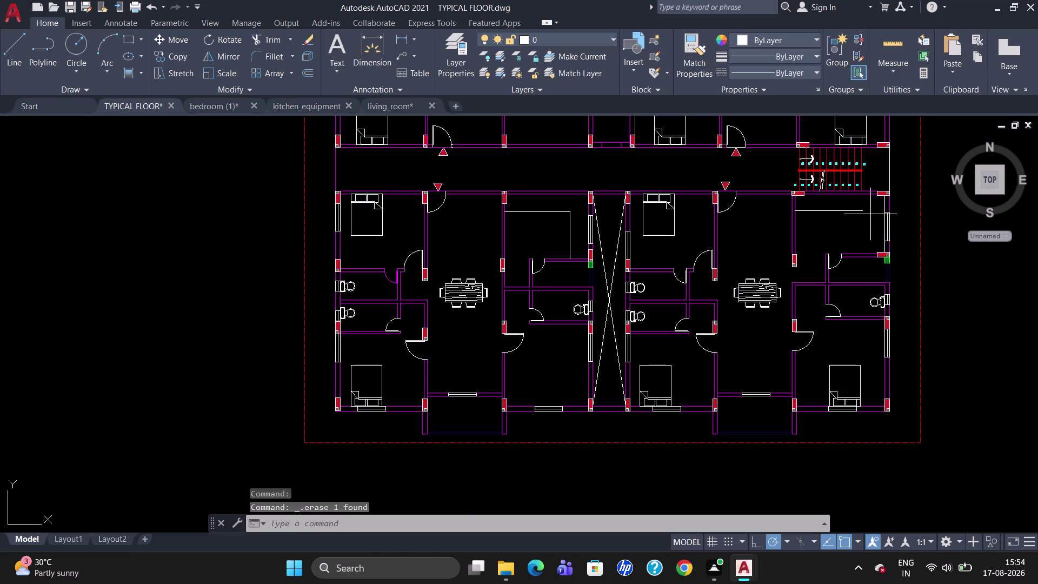
click(864, 207)
click(866, 251)
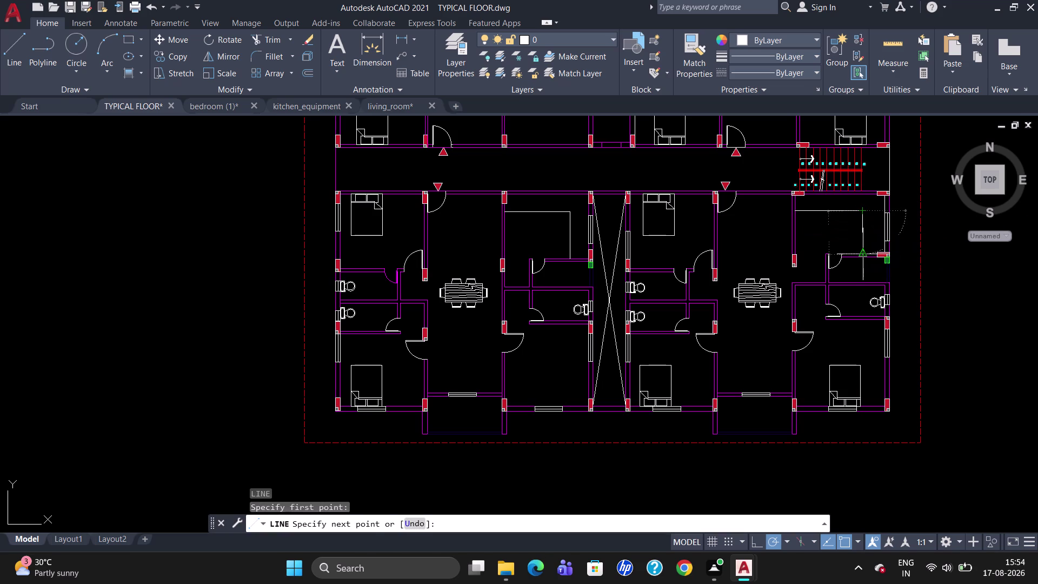
key(Escape)
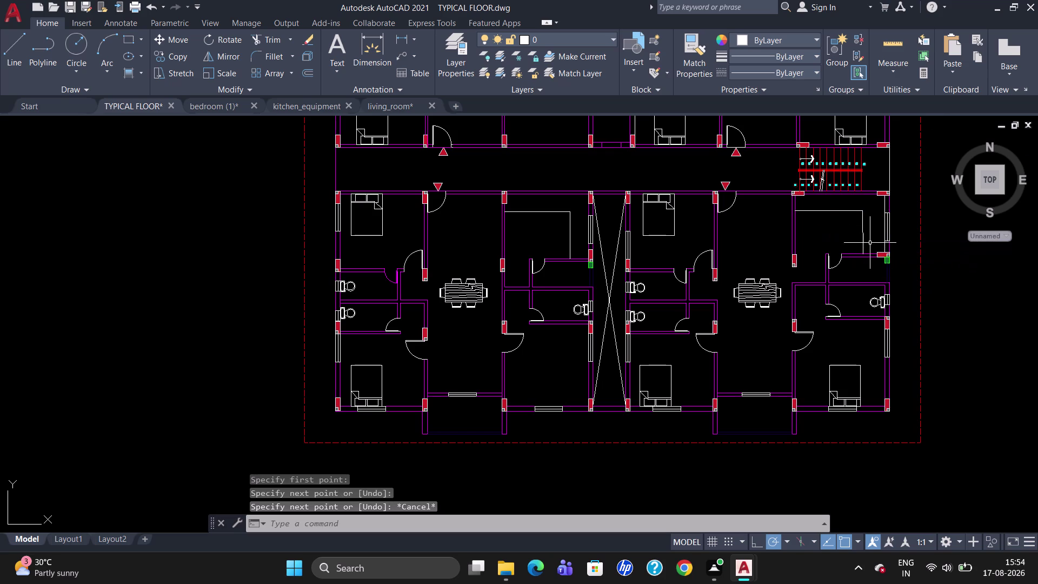
click(863, 235)
key(Delete)
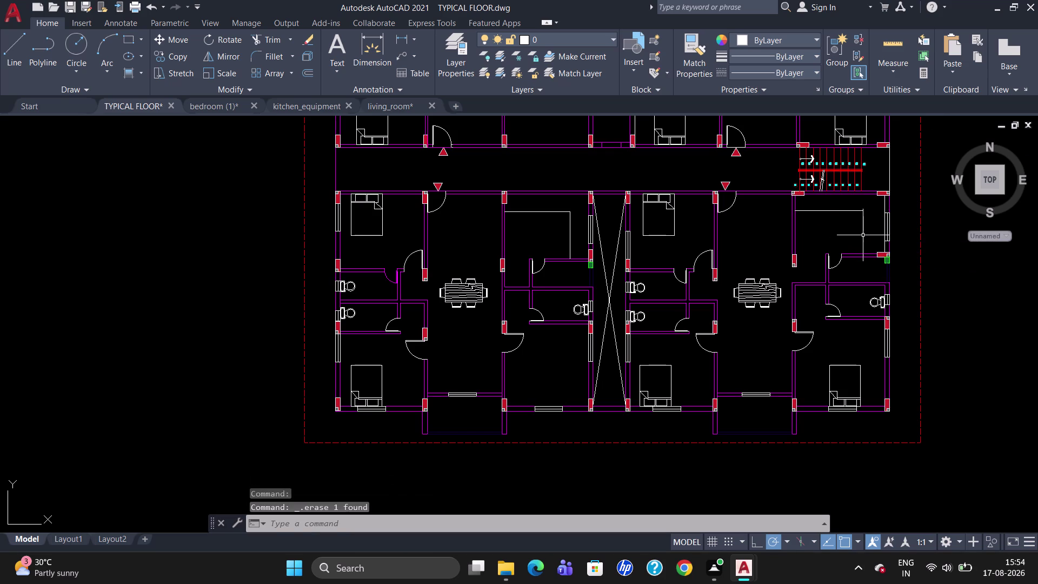
Draw the final counter edge from its starting corner to the top-edge corner.
key(l)
key(Return)
click(863, 214)
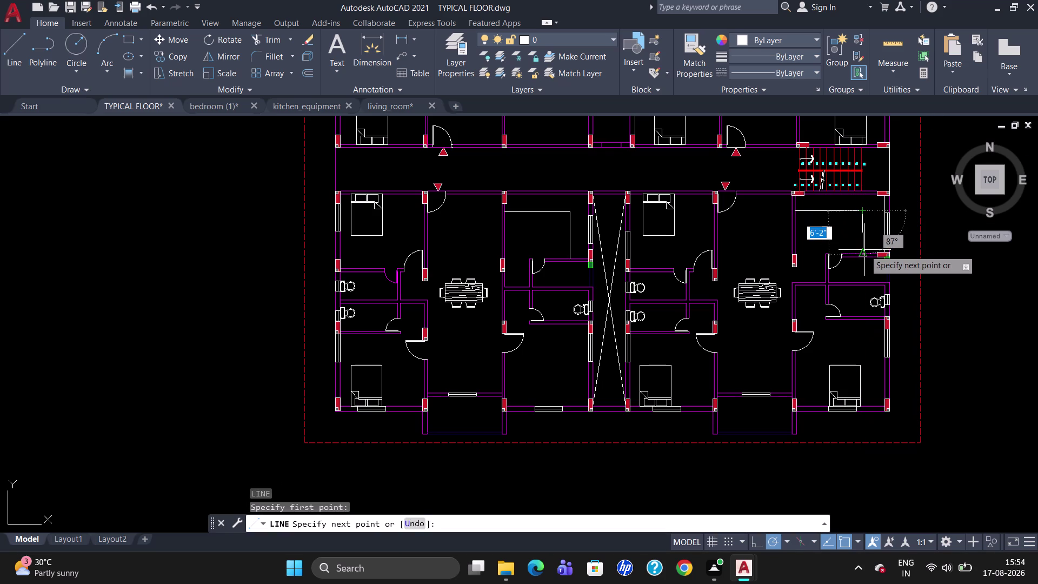
scroll(up, 3)
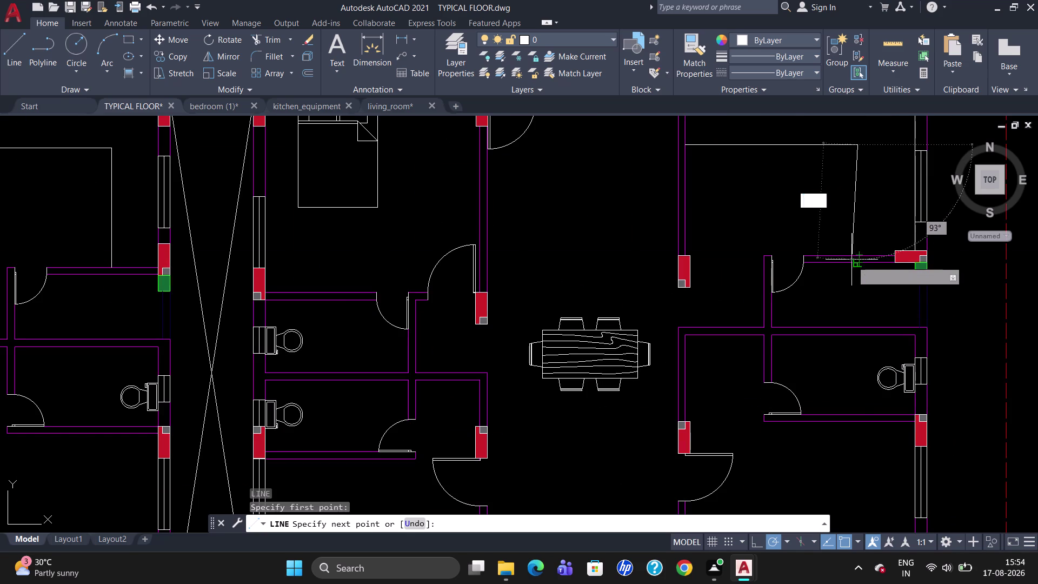
click(856, 254)
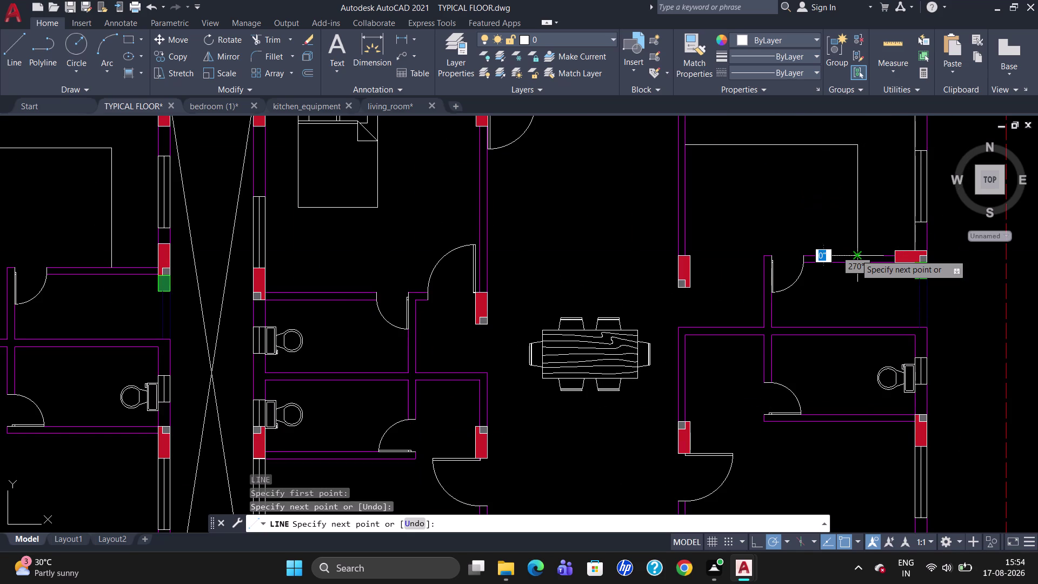
key(Escape)
scroll(down, 3)
scroll(down, 3)
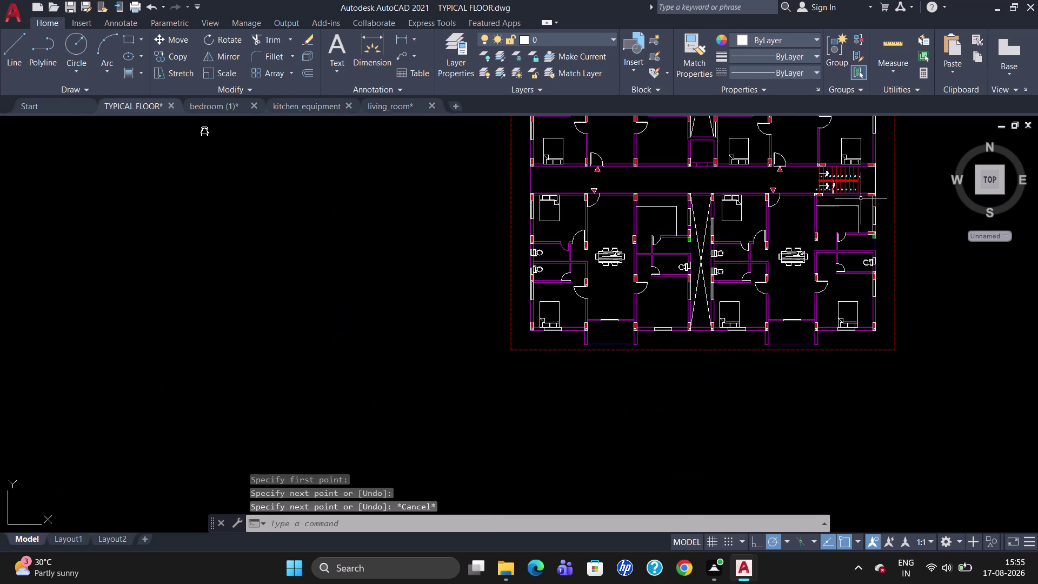
Zoom in and out over the floor plan to review the counter outlines.
scroll(up, 3)
scroll(down, 3)
scroll(up, 3)
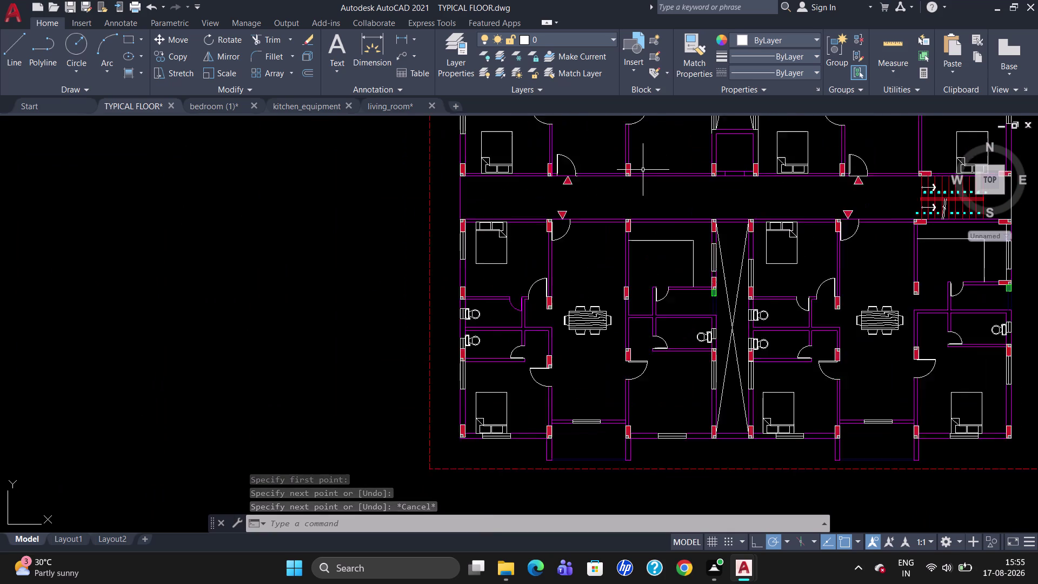
scroll(up, 3)
scroll(down, 3)
scroll(up, 3)
scroll(down, 3)
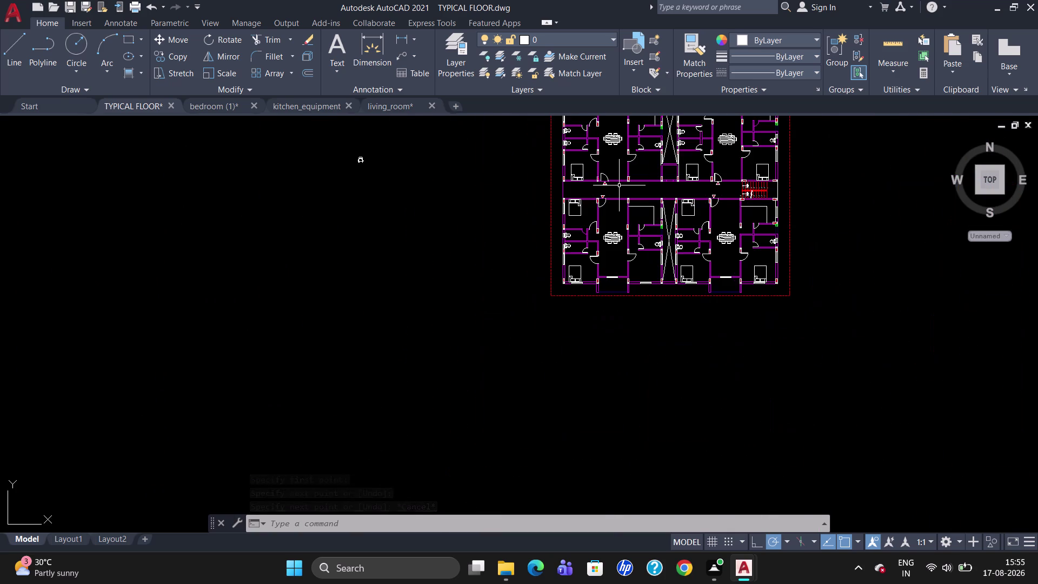
scroll(up, 3)
scroll(down, 3)
scroll(up, 3)
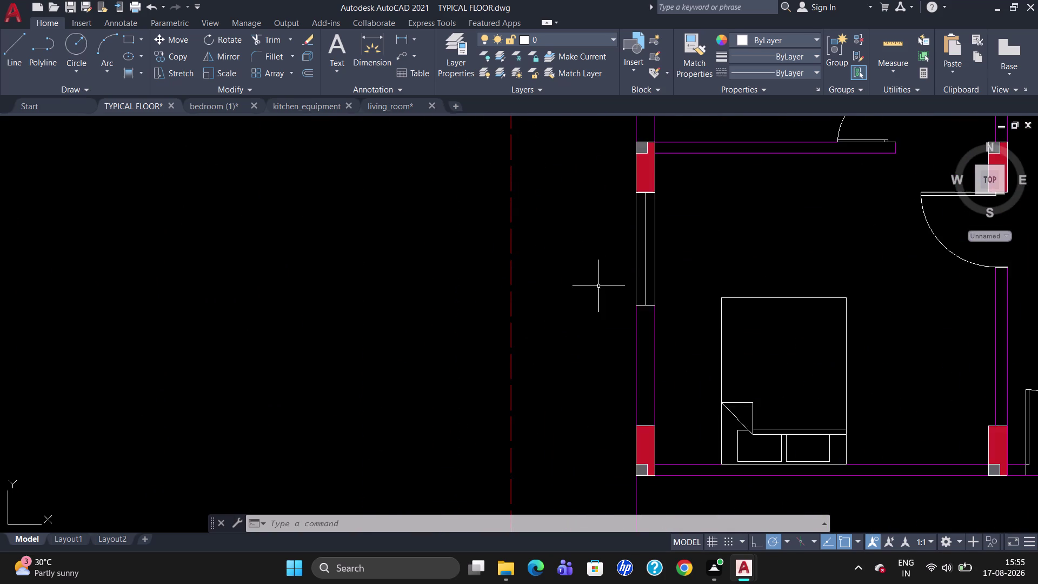
scroll(down, 3)
scroll(down, 3)
scroll(up, 3)
scroll(down, 3)
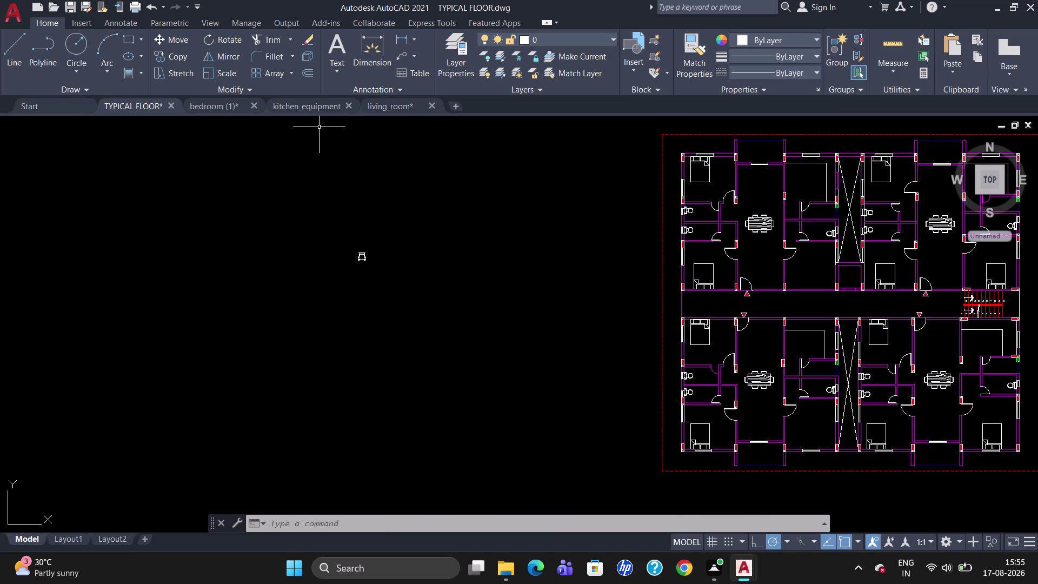
Copy the large stove block in kitchen_equipment.dwg and return to TYPICAL FLOOR.
click(315, 109)
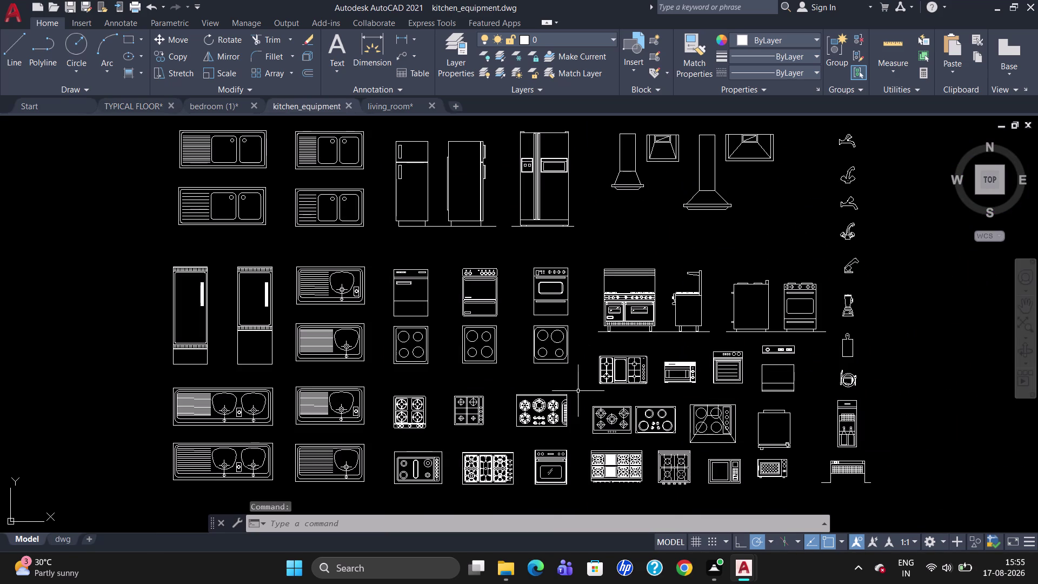
click(568, 434)
click(549, 411)
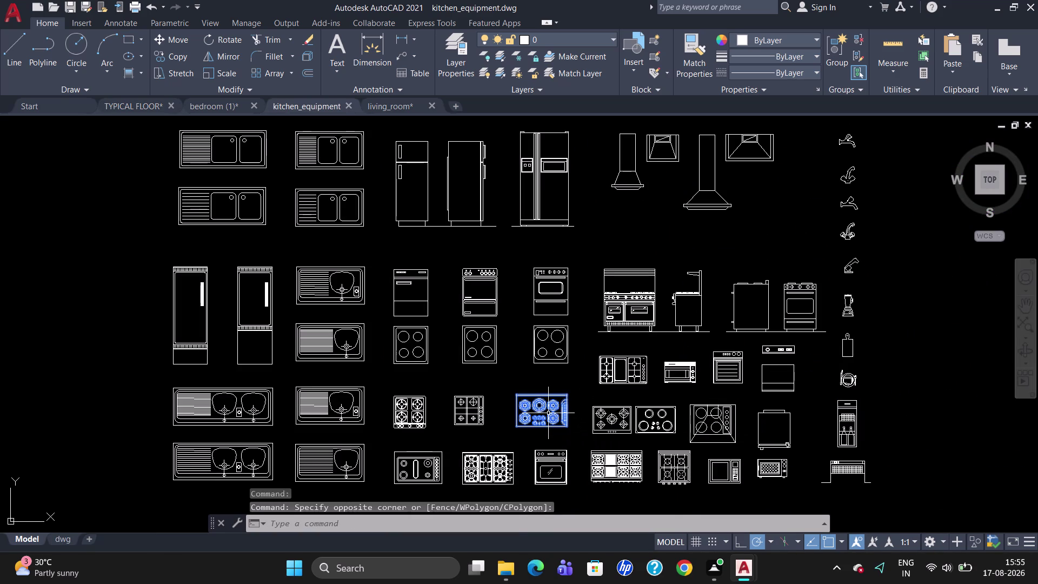
key(ctrl+c)
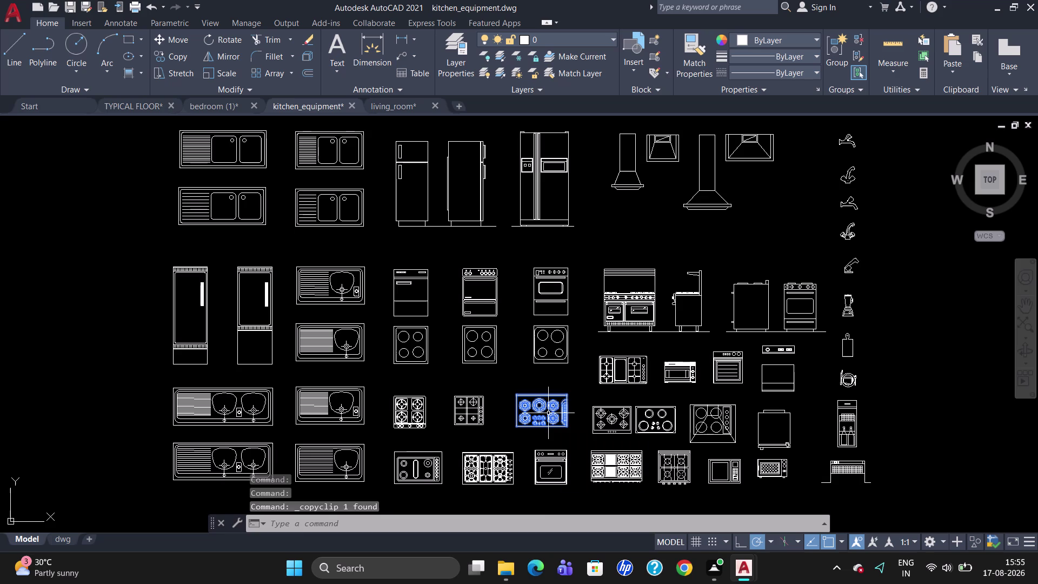
click(145, 110)
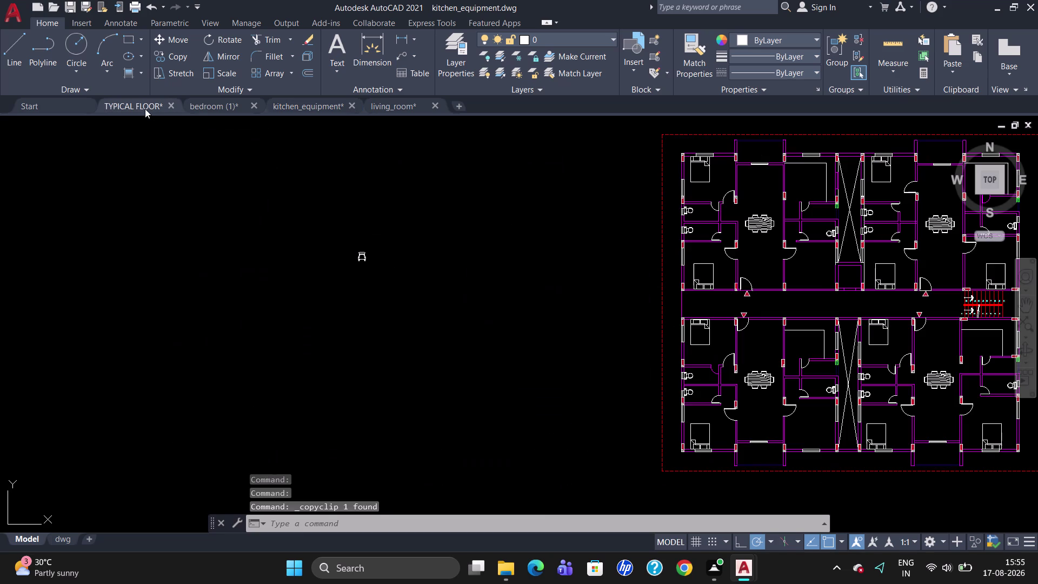
Paste the stove left of the plan and scale it down once with SC.
key(ctrl+v)
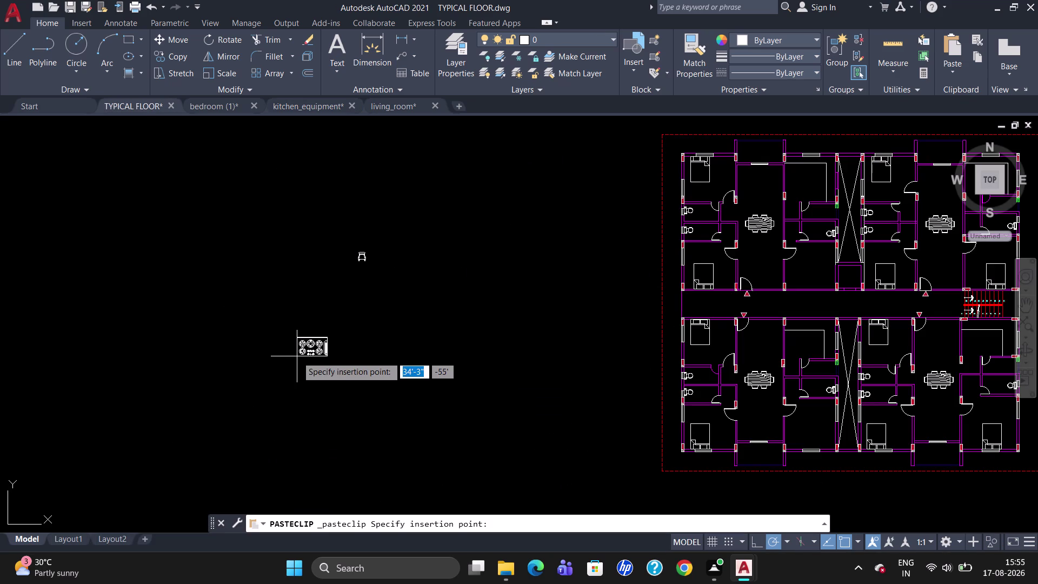
click(386, 338)
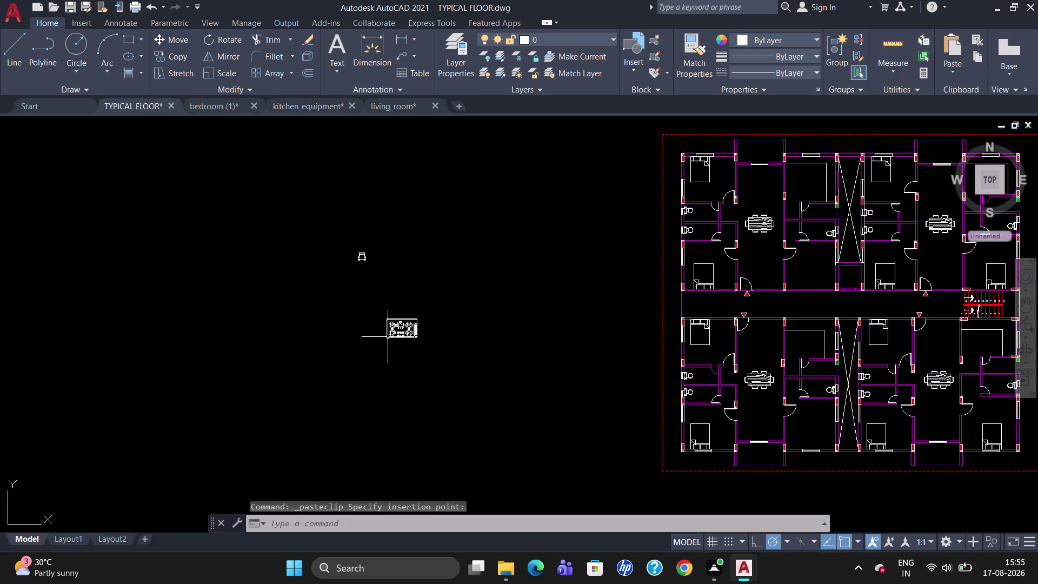
click(389, 335)
text(SC)
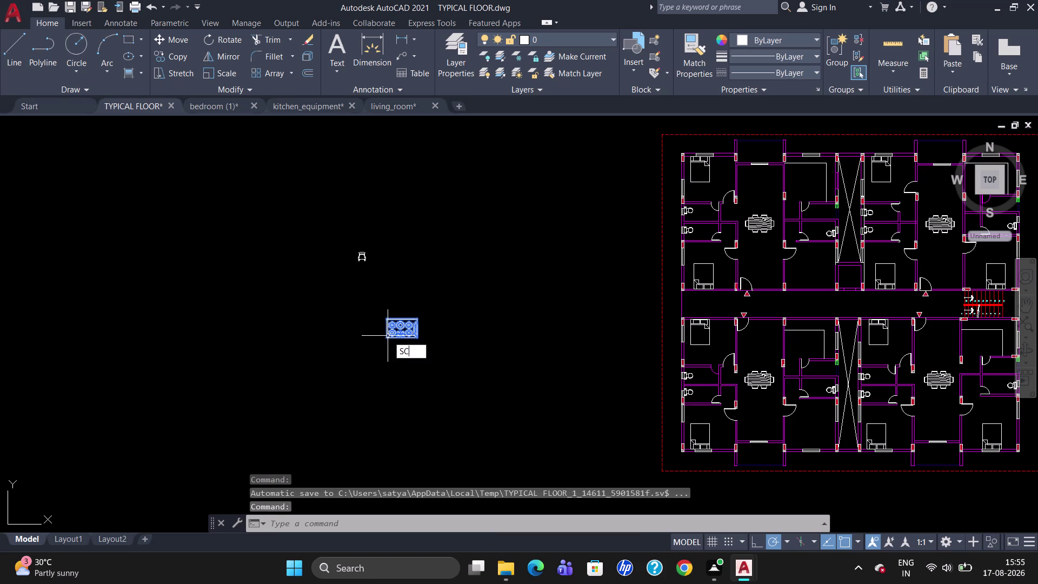
key(Return)
click(385, 336)
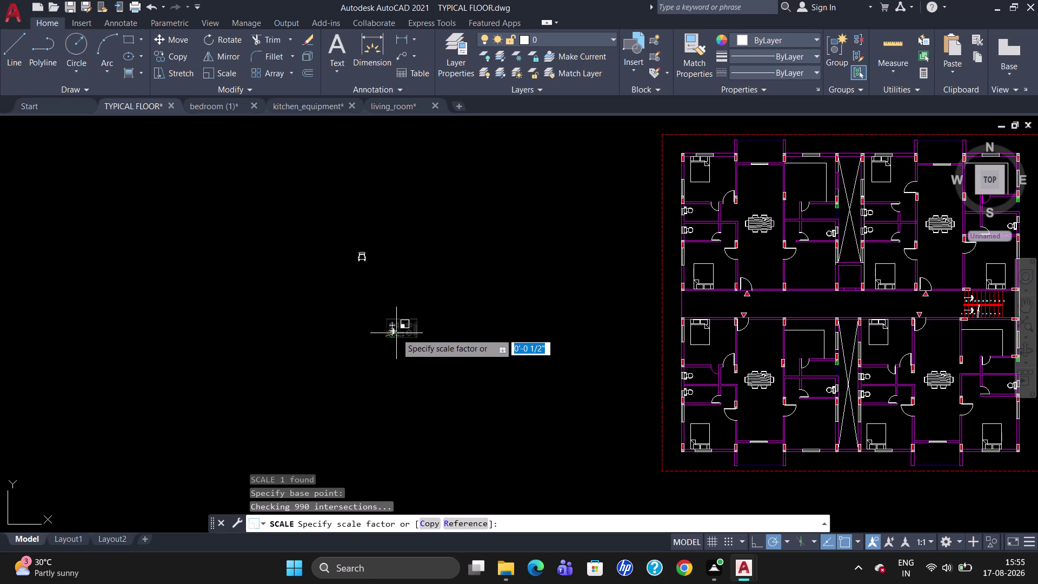
click(402, 332)
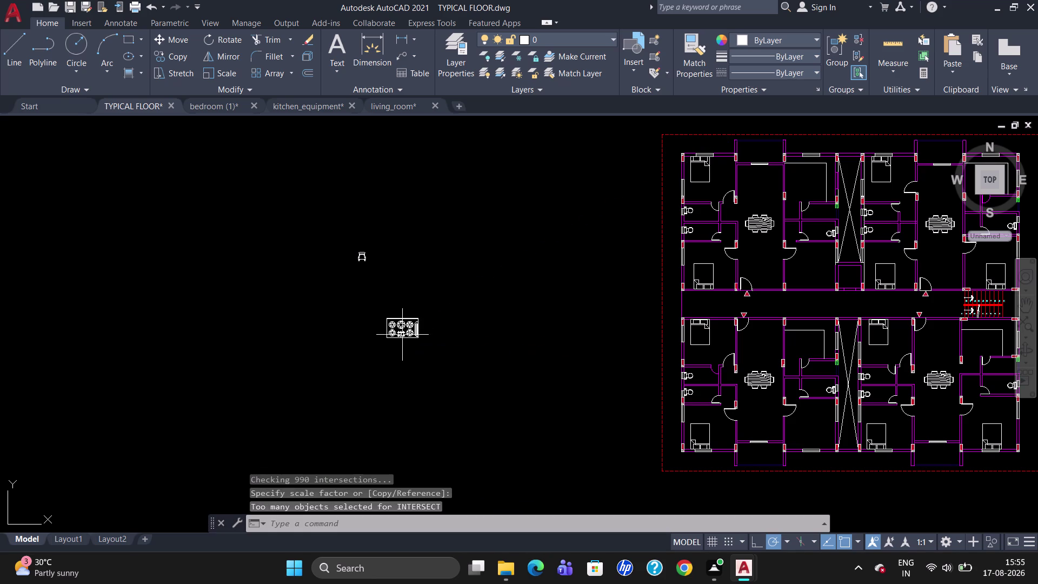
Scale the stove down a second time and select it for copying.
click(391, 338)
text(S)
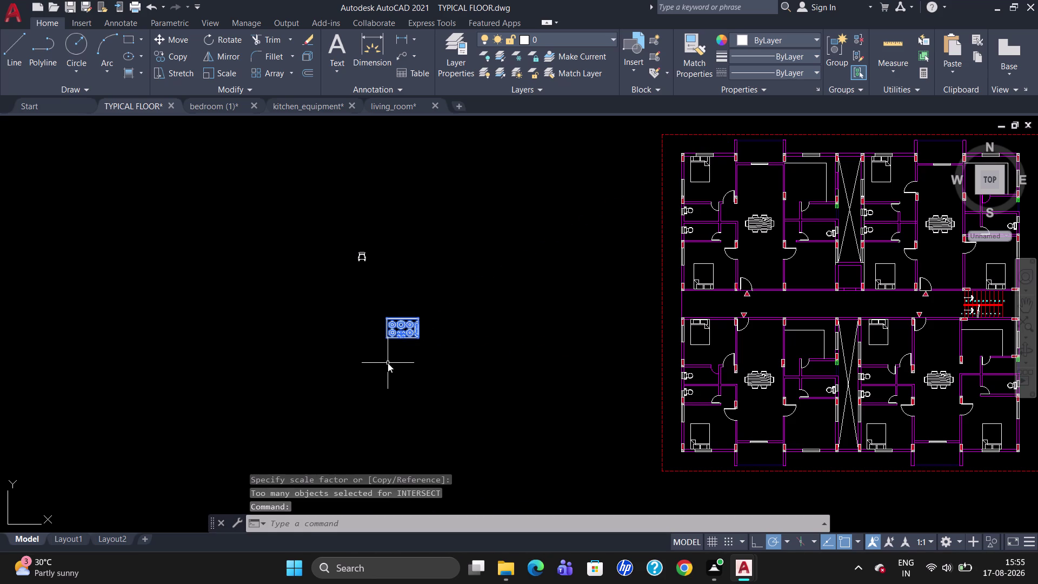
text(C)
key(Return)
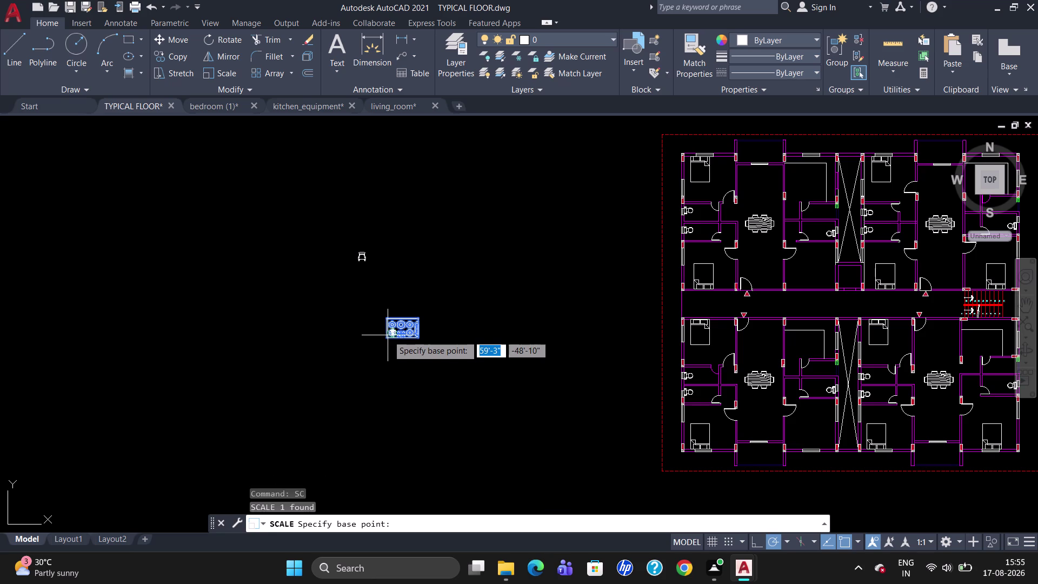
click(385, 338)
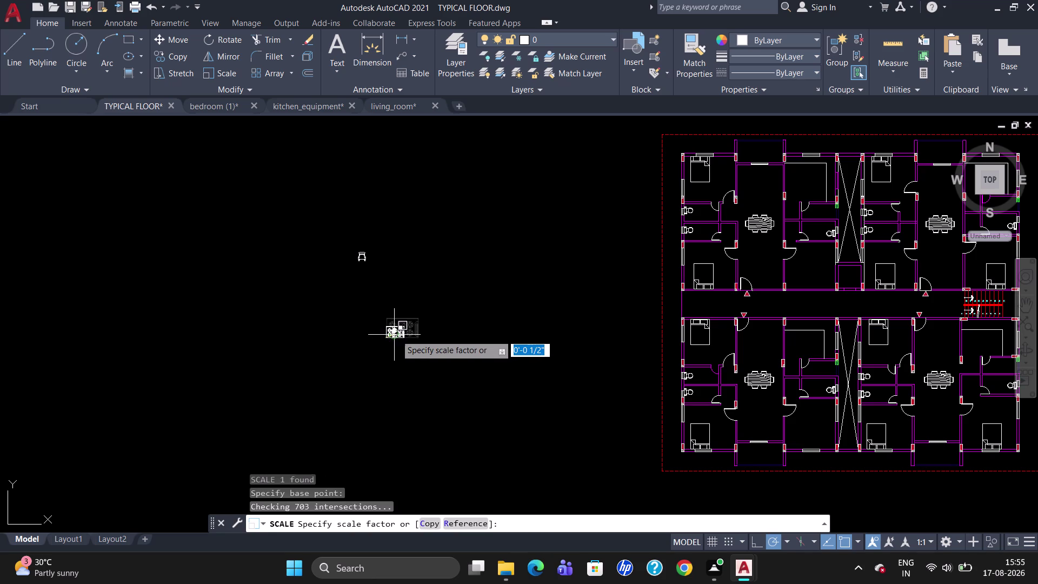
click(396, 334)
click(401, 338)
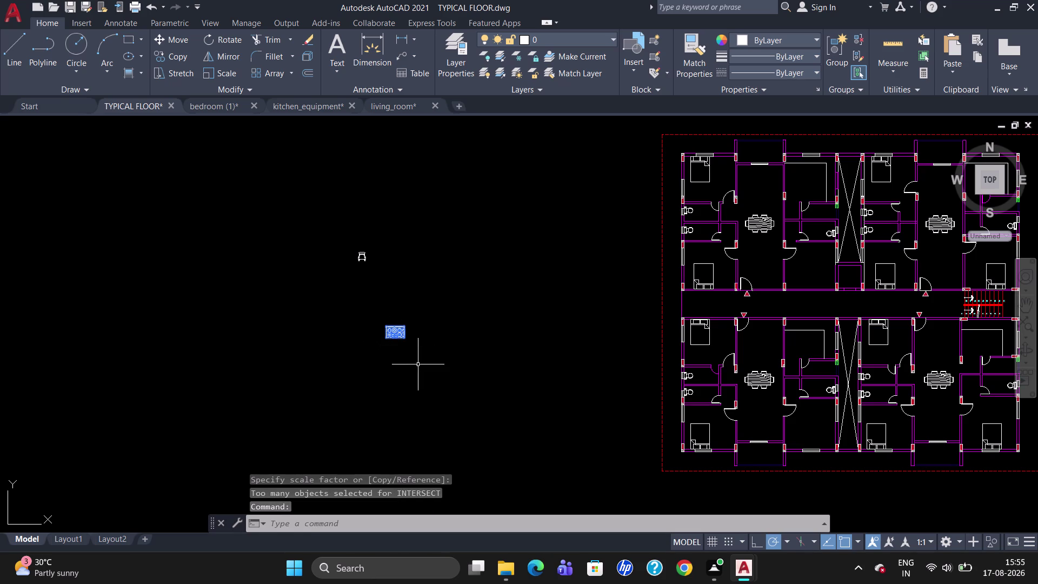
text(CO)
key(Return)
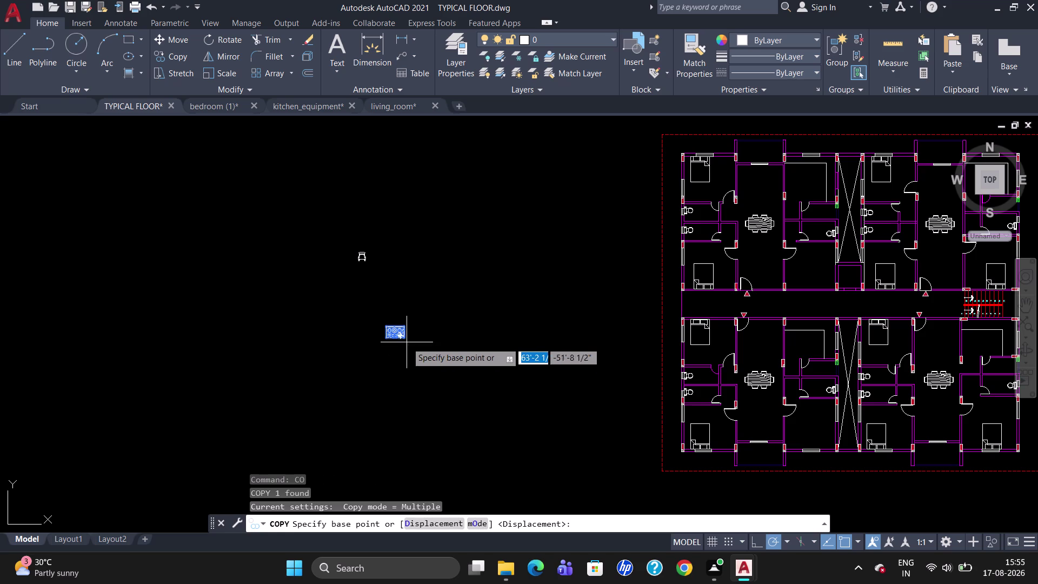
Cancel the stove copy, then delete the stray line in the upper kitchen.
click(406, 326)
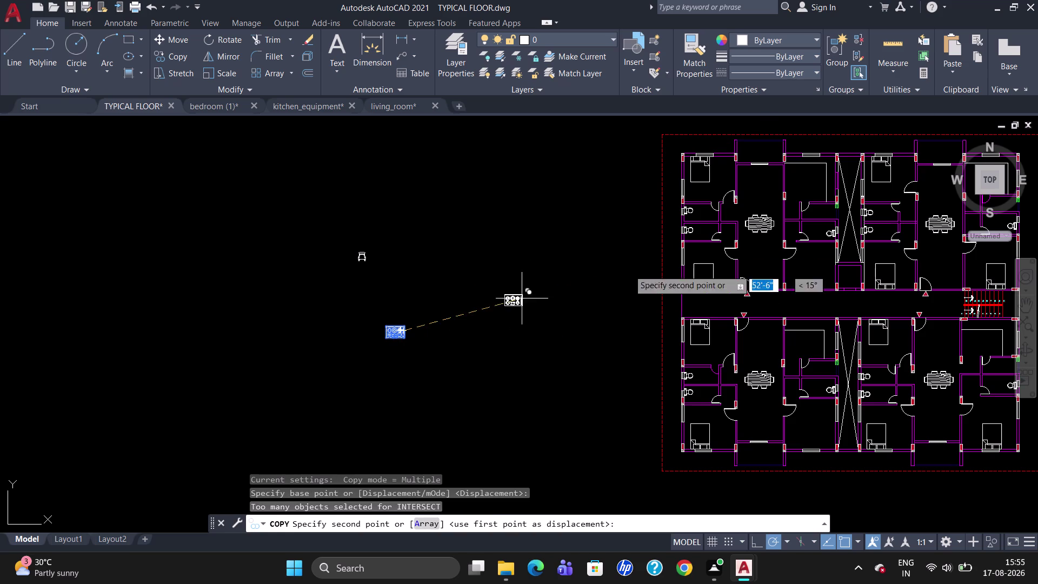
scroll(up, 3)
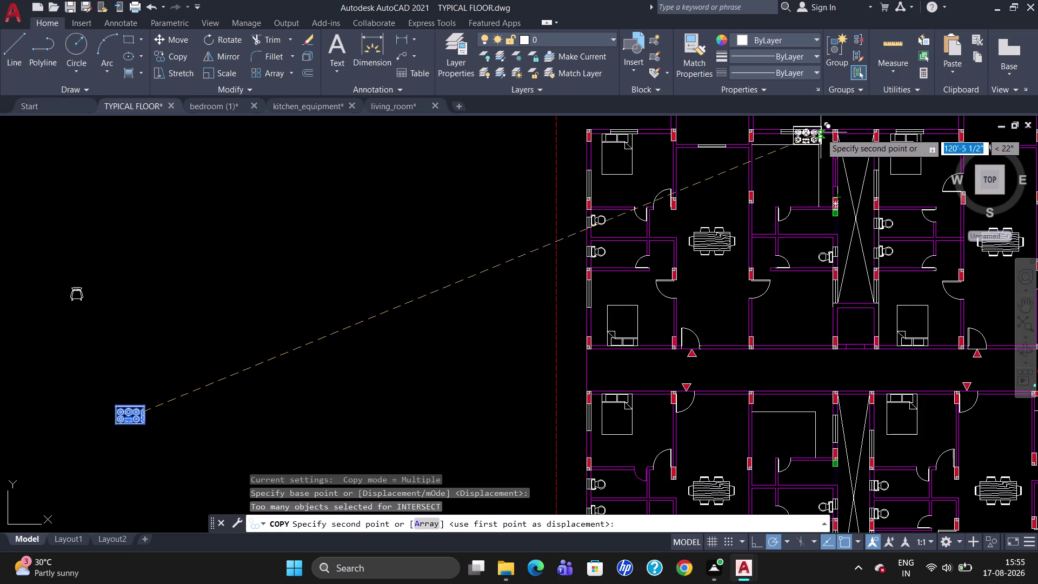
scroll(up, 3)
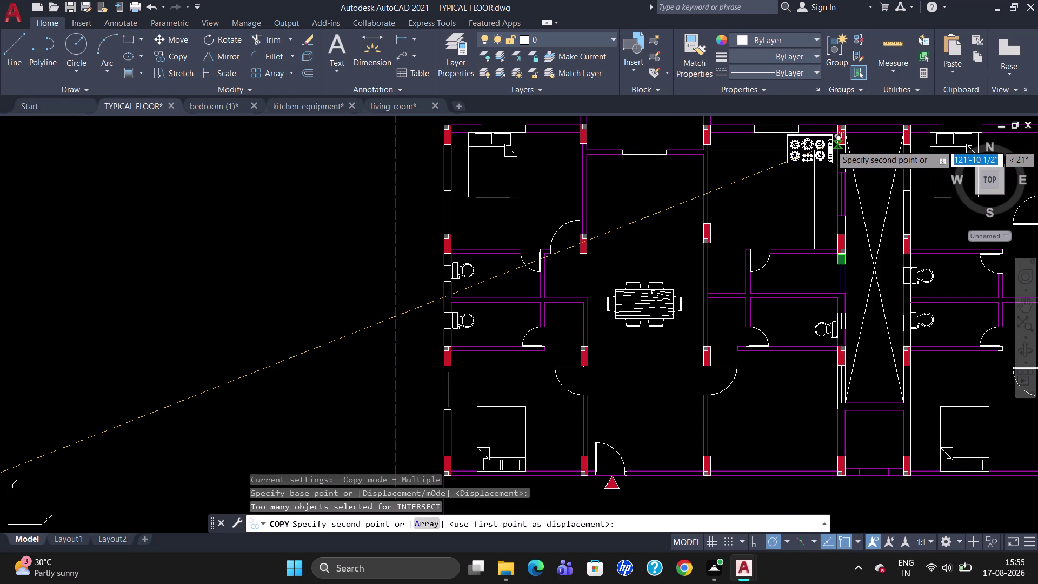
scroll(down, 3)
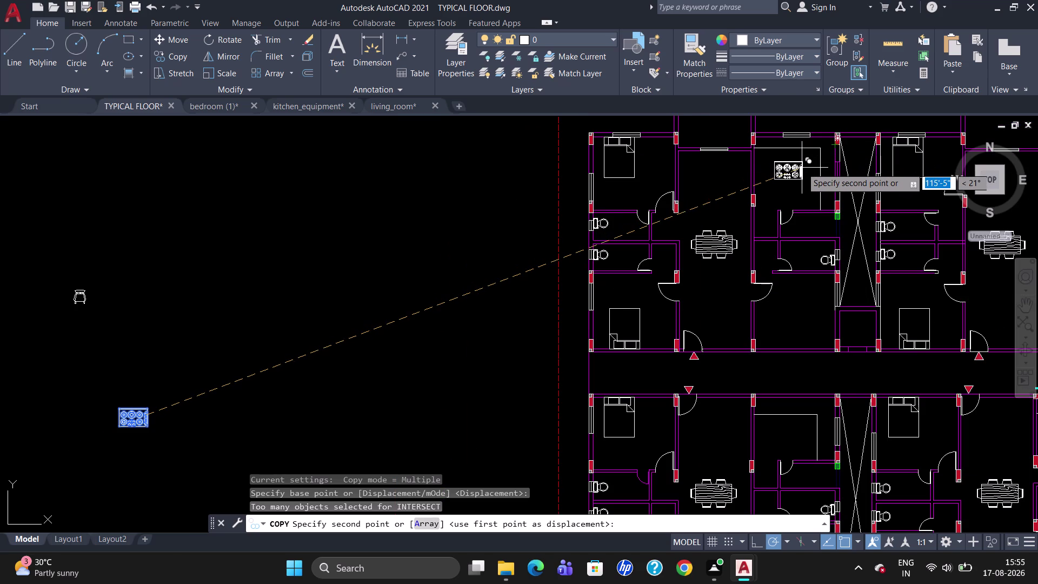
key(Escape)
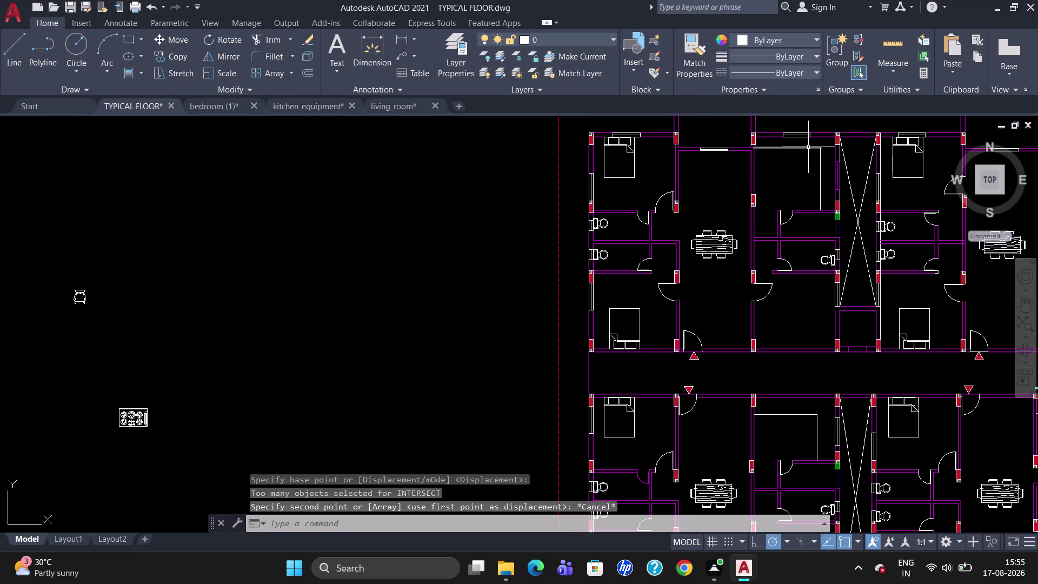
click(807, 148)
key(Delete)
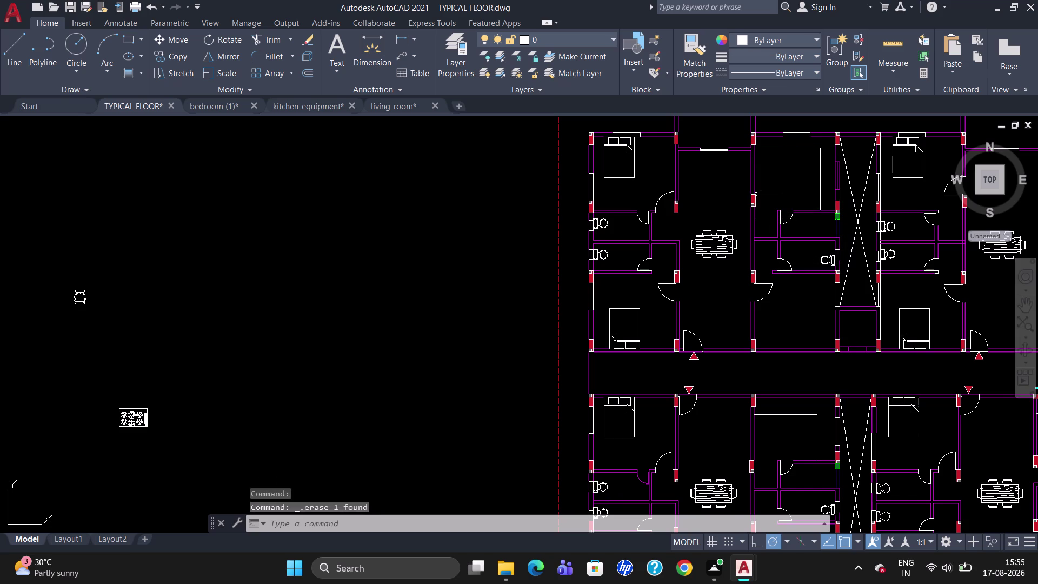
Draw a new counter edge line across the kitchen to the wall.
key(l)
key(Return)
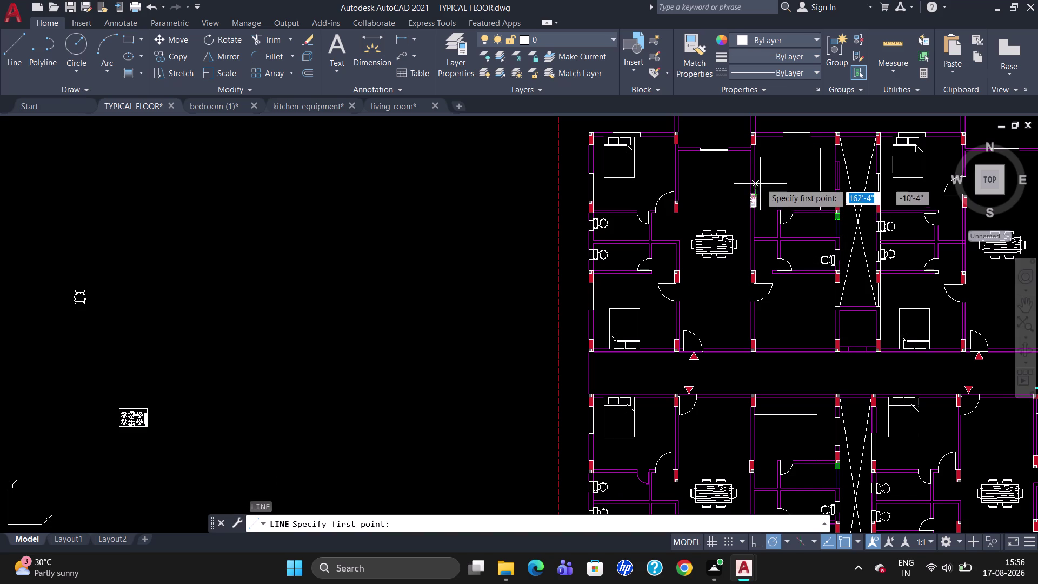
click(758, 156)
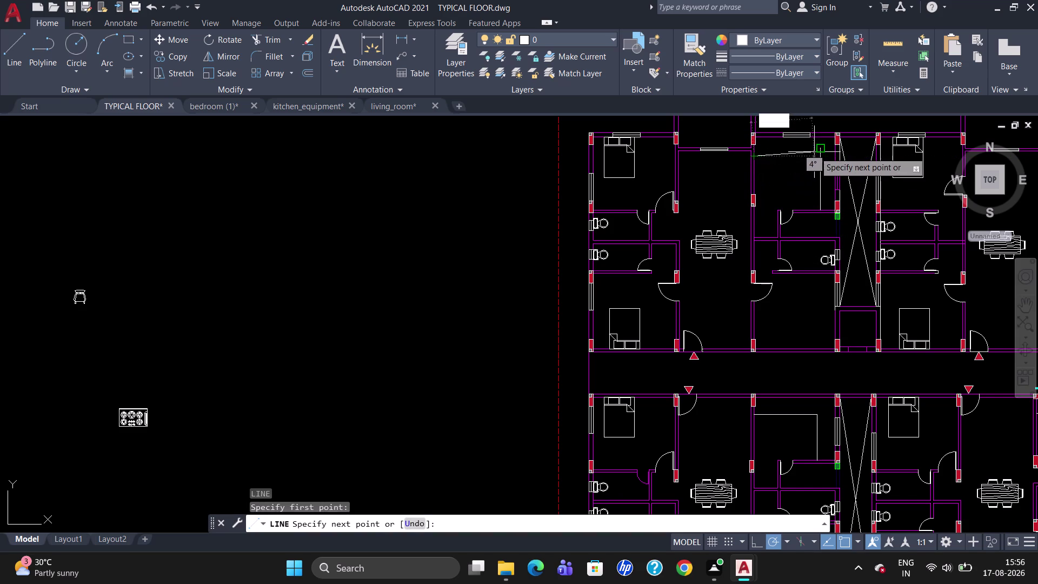
click(818, 152)
key(Escape)
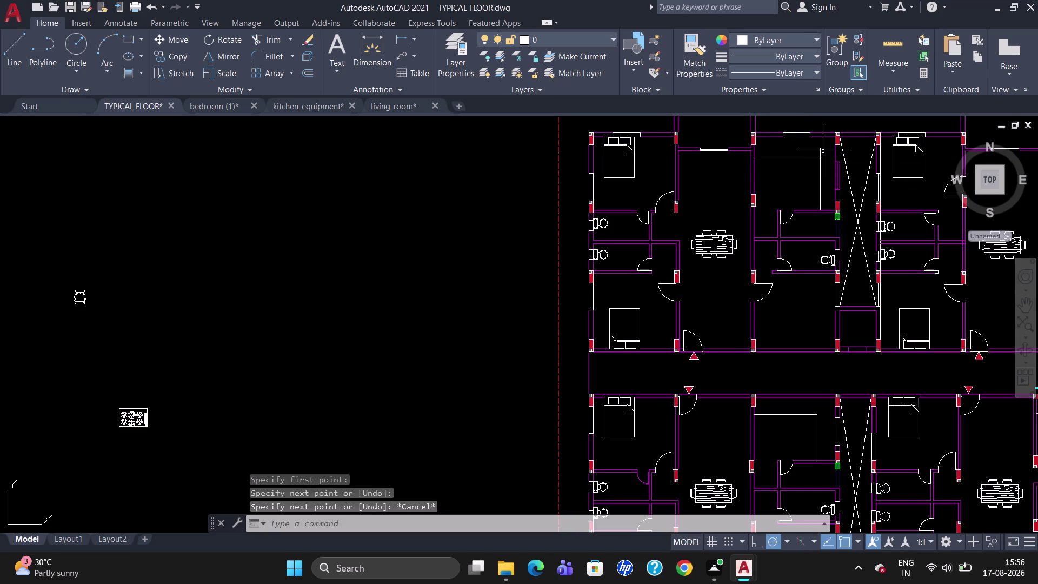
Trim the overhanging end of the new counter line.
text(TR)
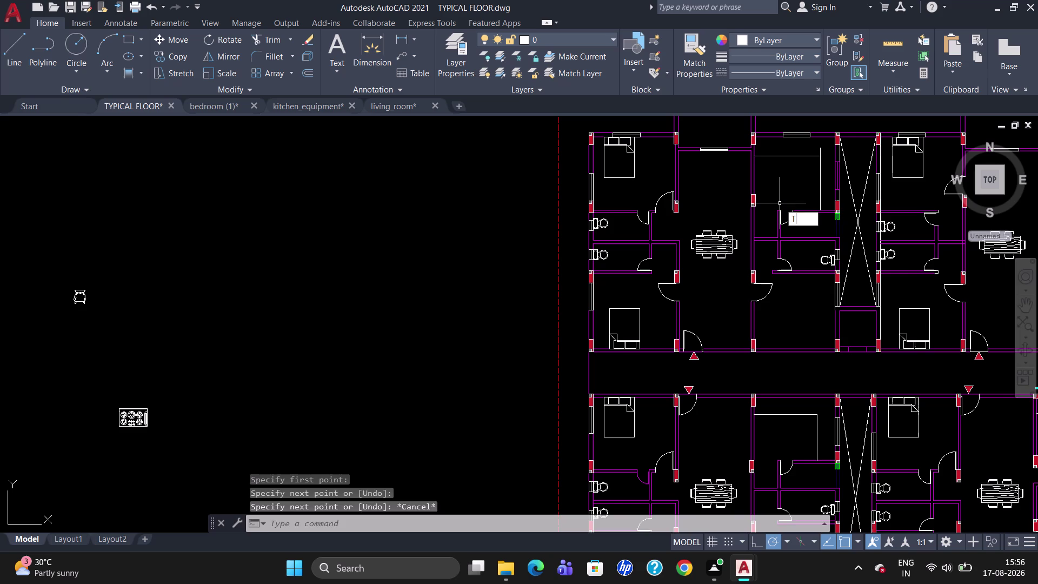
key(Return)
key(Return)
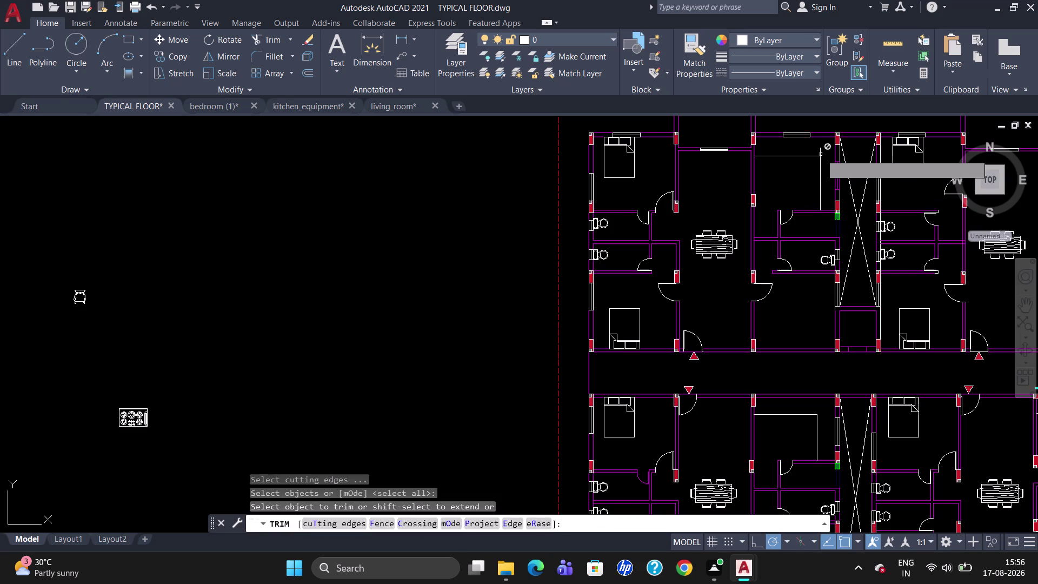
click(820, 153)
key(Escape)
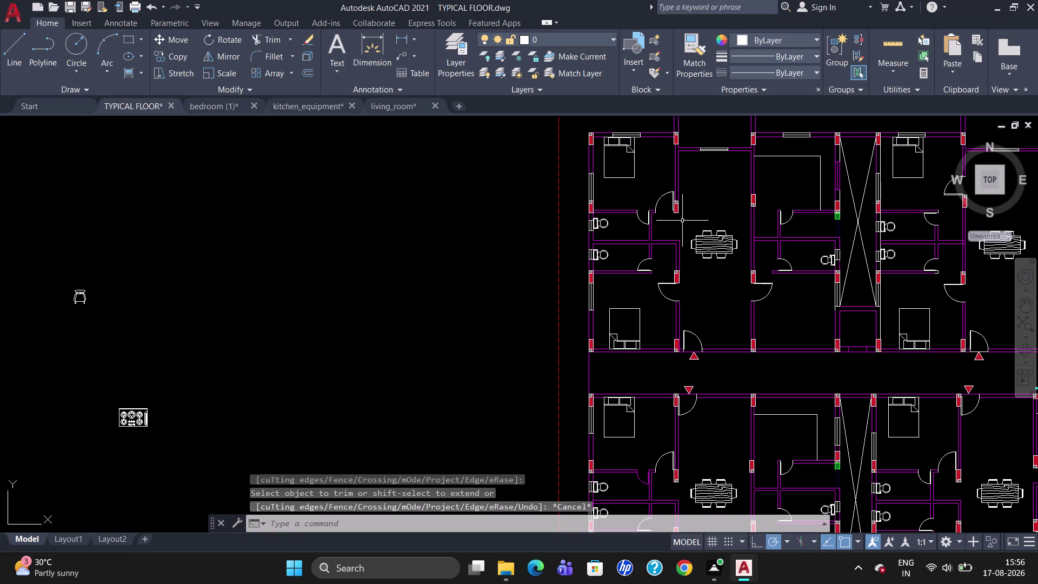
click(125, 425)
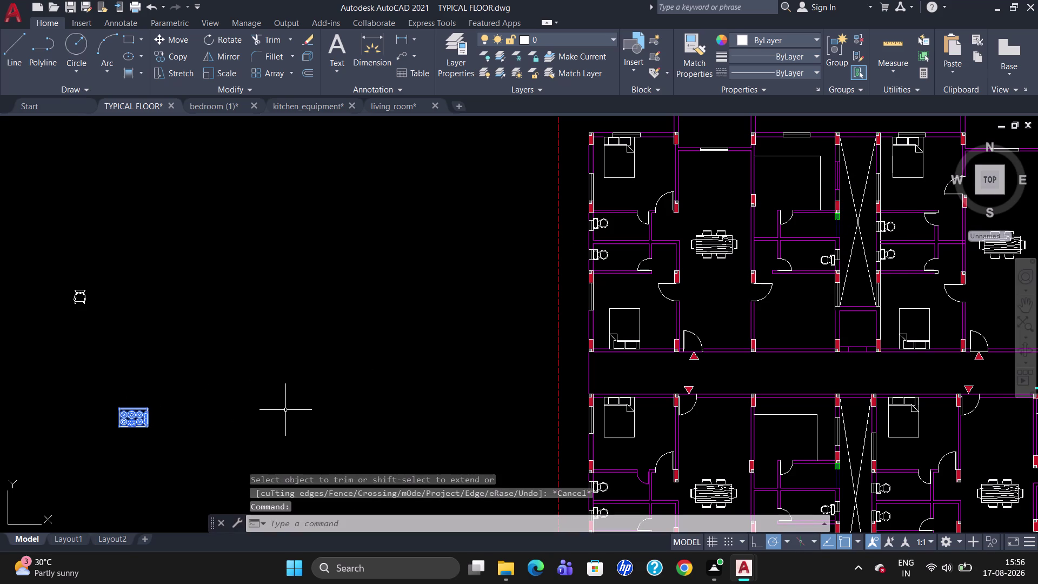
Copy the stove from beside the plan onto the upper kitchen counter.
text(CO)
key(Return)
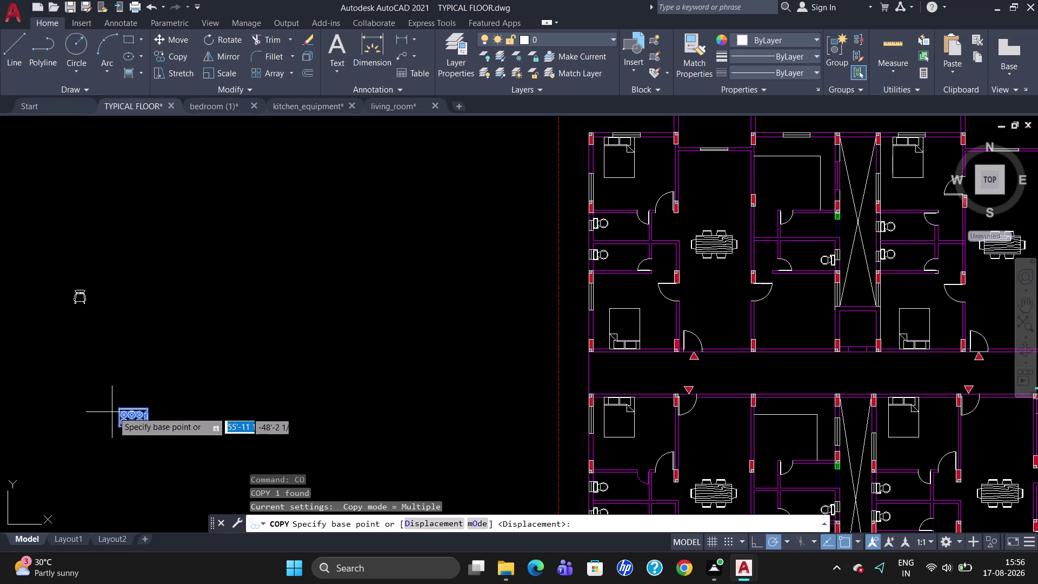
click(144, 405)
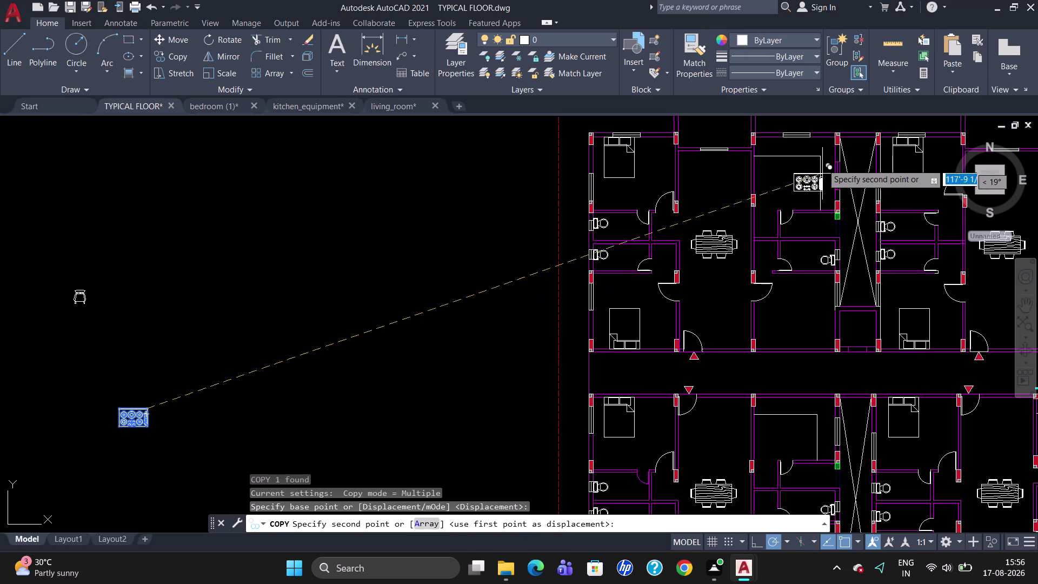
click(825, 140)
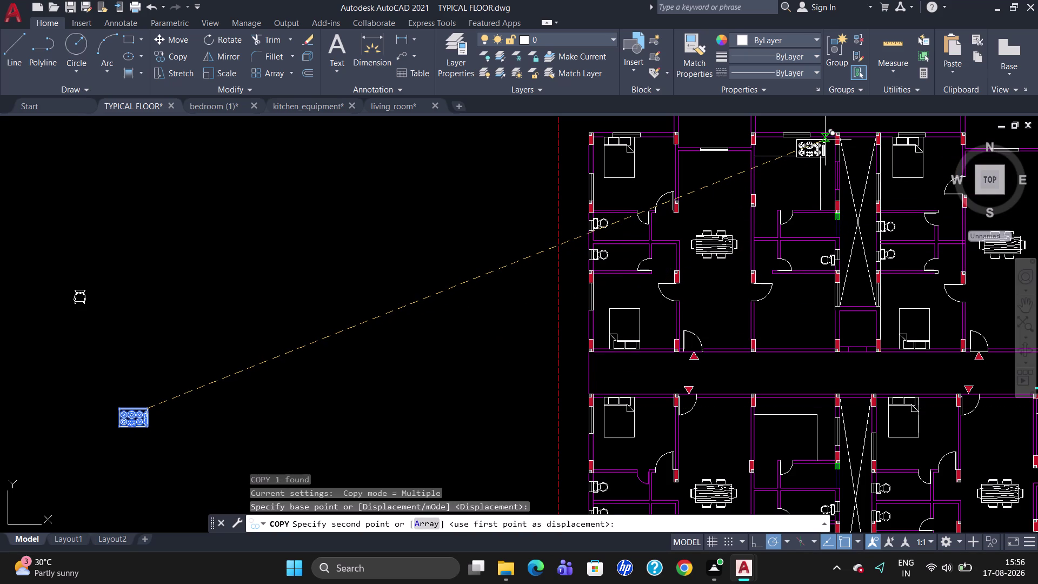
Place a second stove copy in the right-hand kitchen and end copying.
scroll(down, 3)
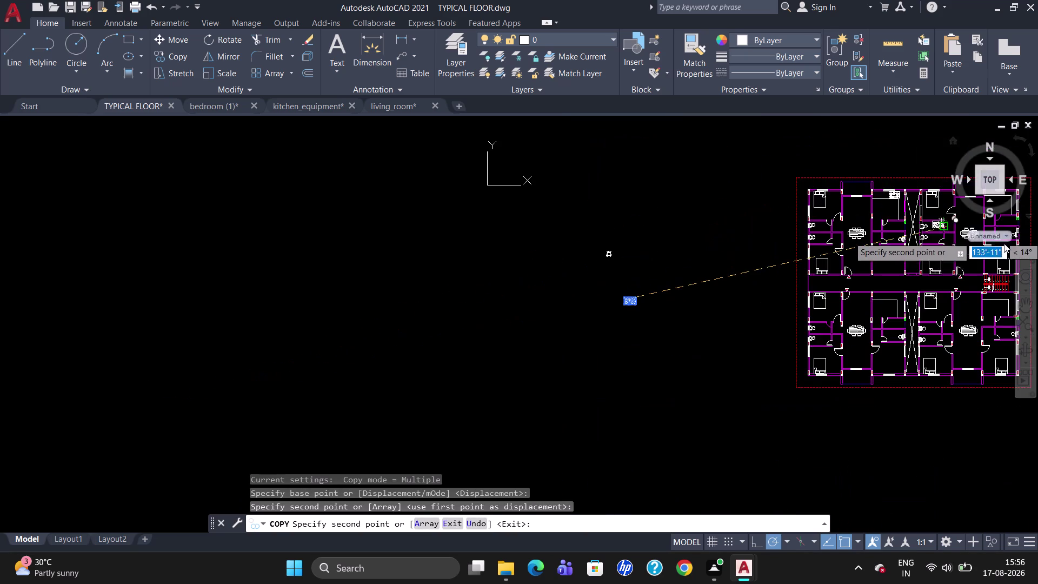
scroll(up, 3)
scroll(down, 3)
scroll(up, 3)
scroll(down, 3)
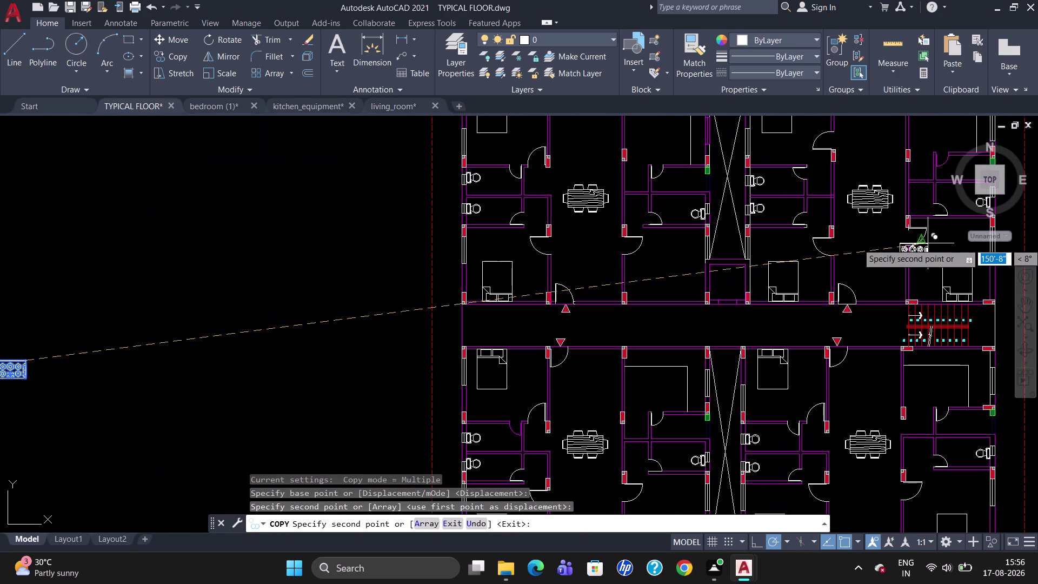
scroll(down, 3)
scroll(up, 3)
scroll(down, 3)
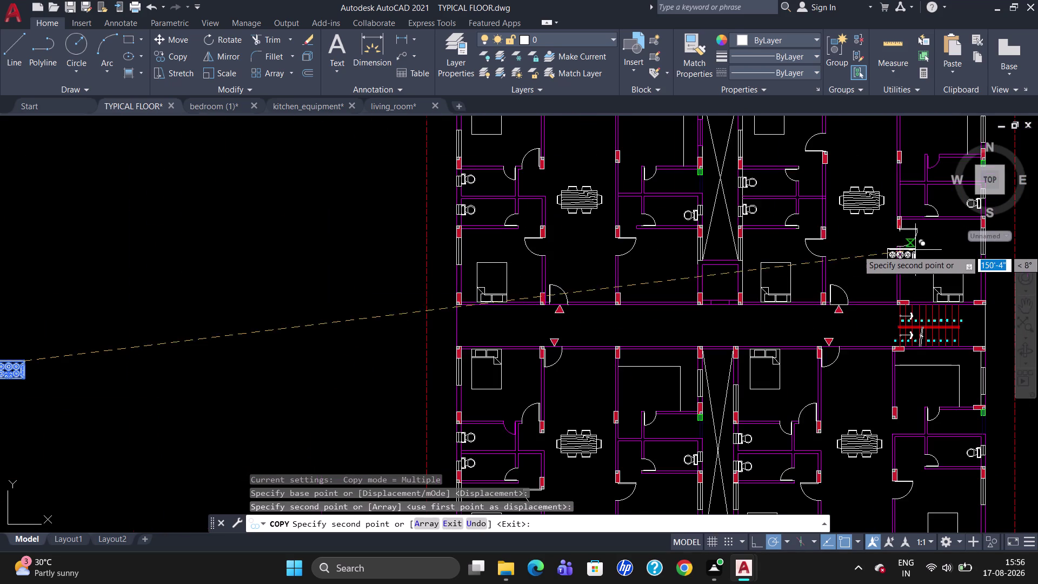
scroll(up, 3)
scroll(down, 3)
scroll(up, 3)
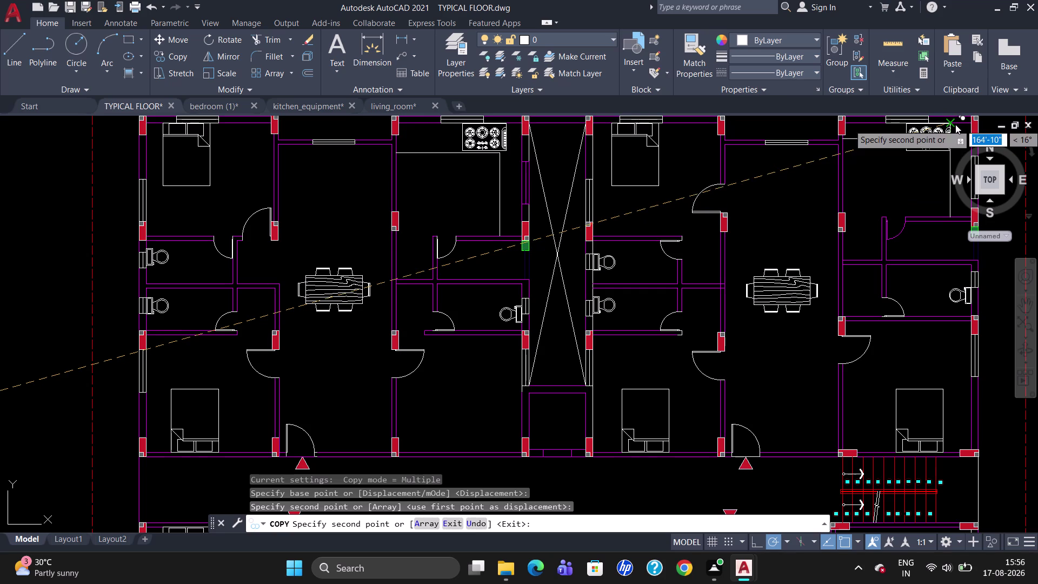
click(956, 125)
key(grave)
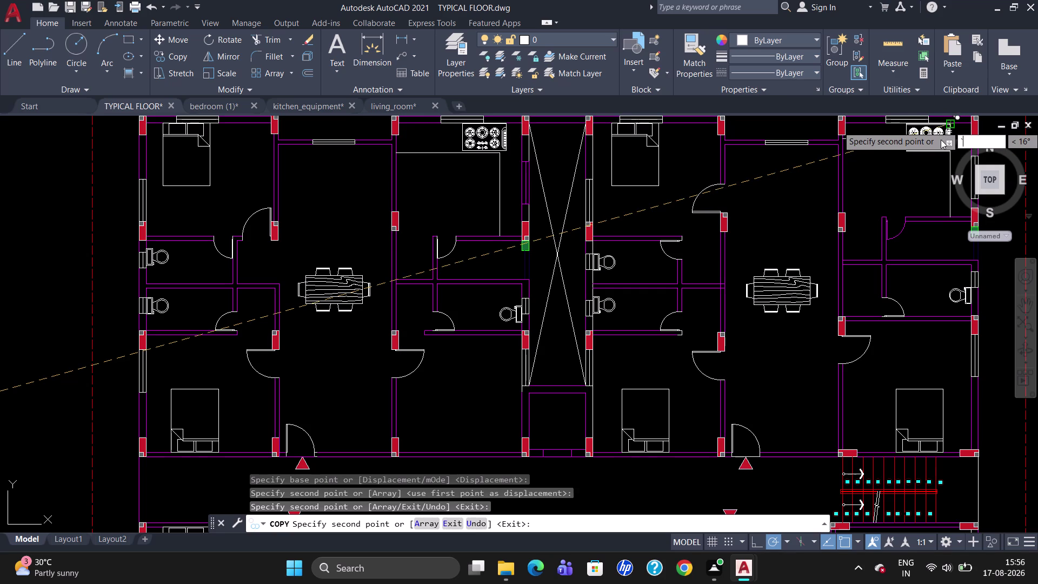
key(Escape)
click(937, 146)
Scale down the copied stove in the right kitchen.
text(SC)
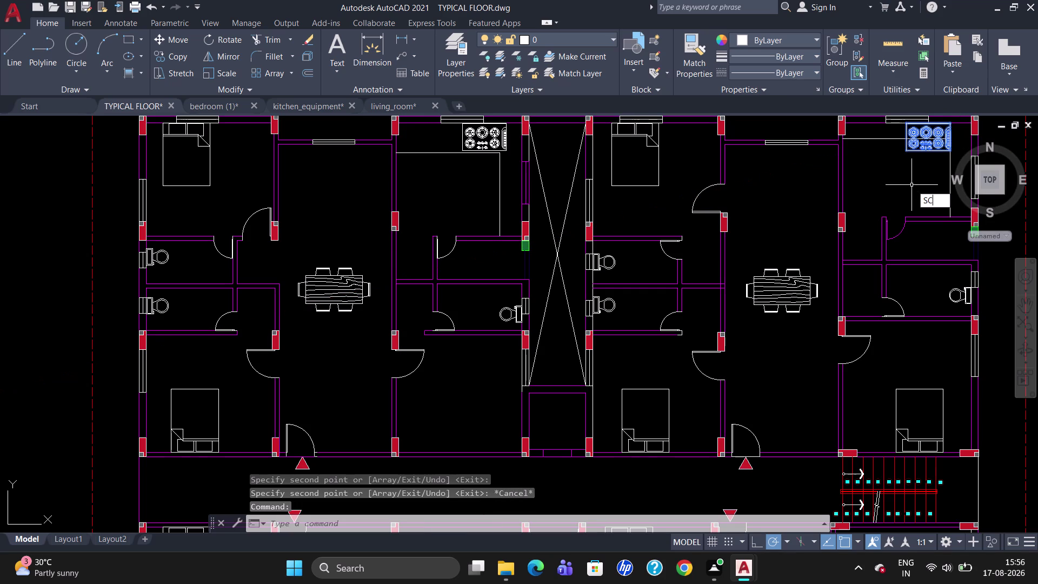
key(Return)
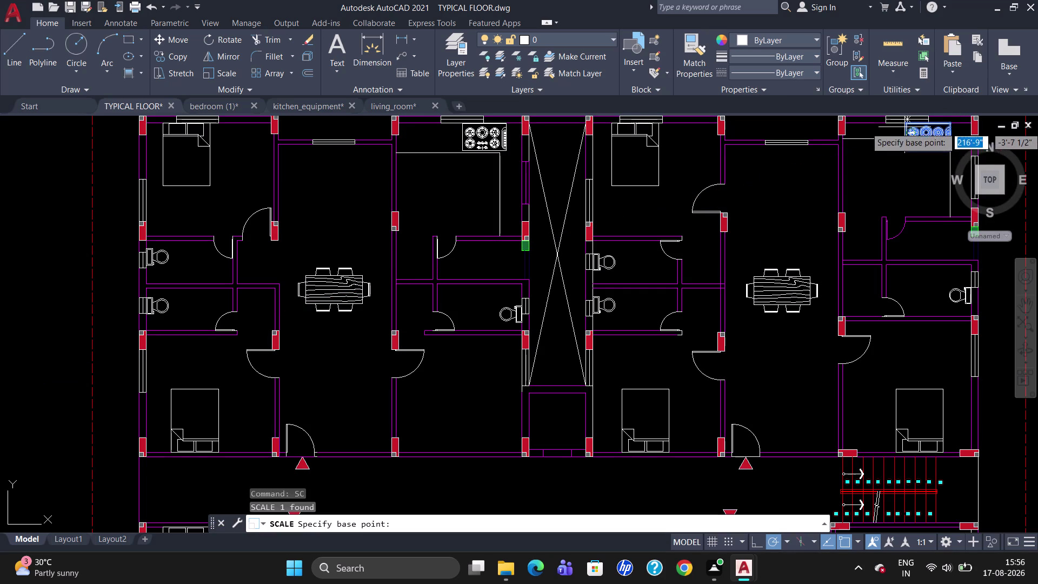
click(905, 124)
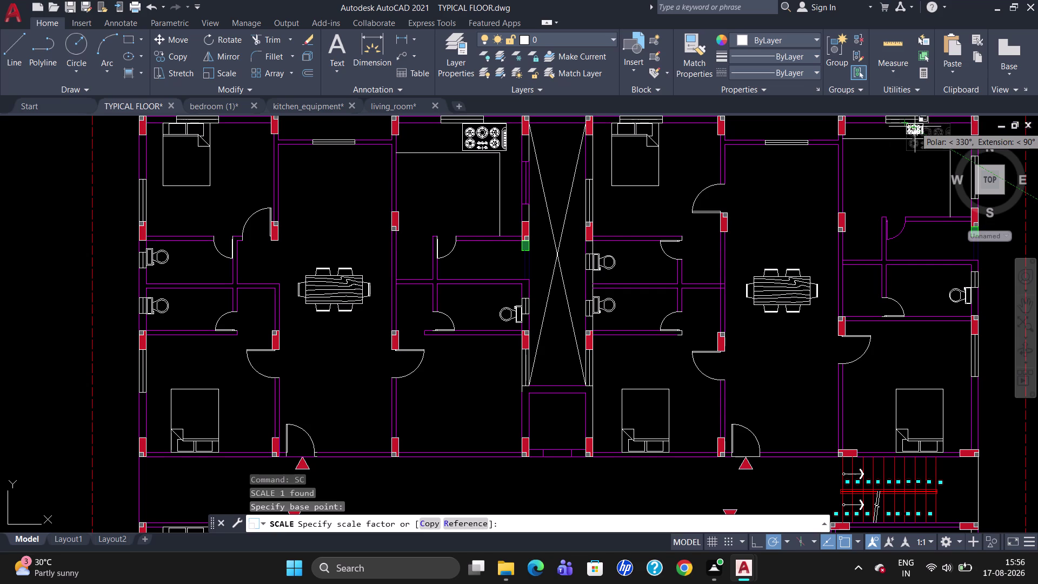
click(914, 126)
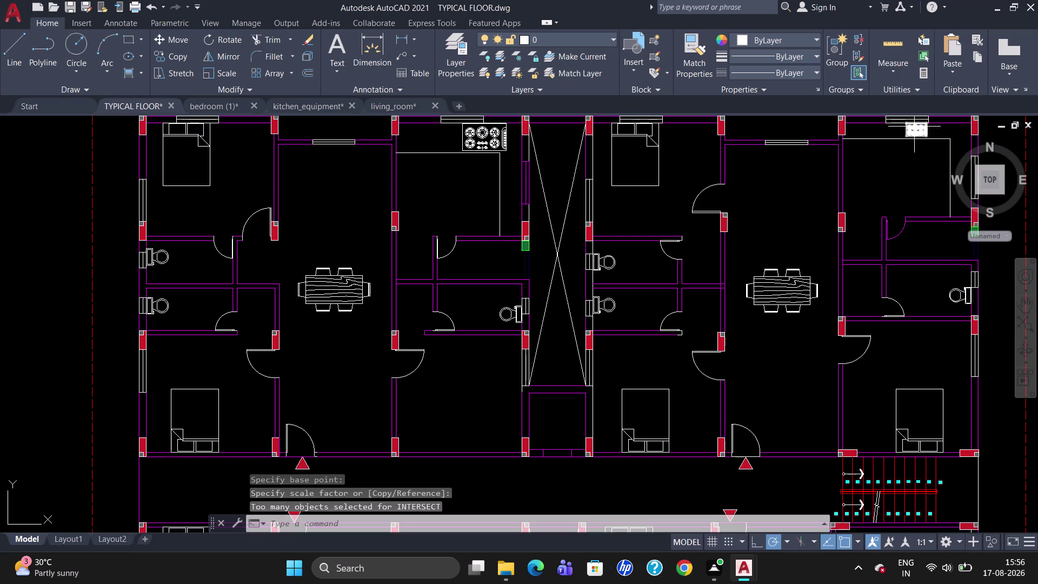
Move the resized stove up against the kitchen's top wall.
click(921, 130)
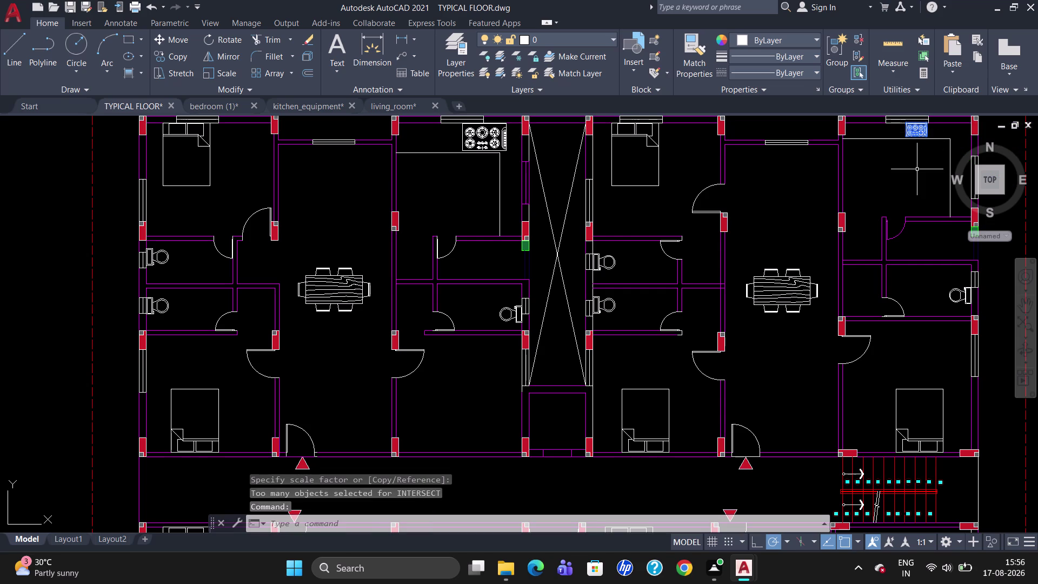
key(m)
key(Return)
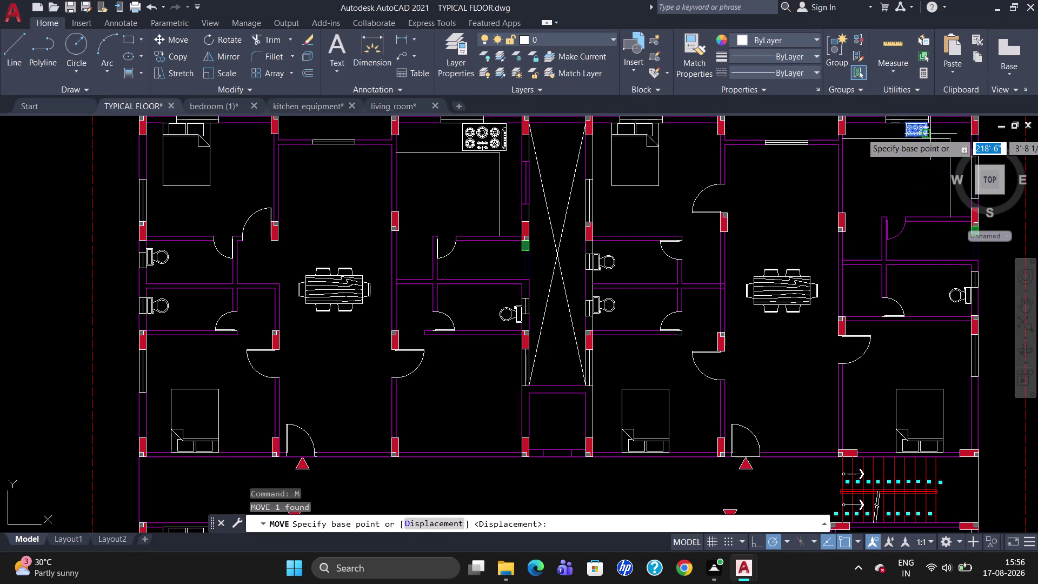
click(931, 132)
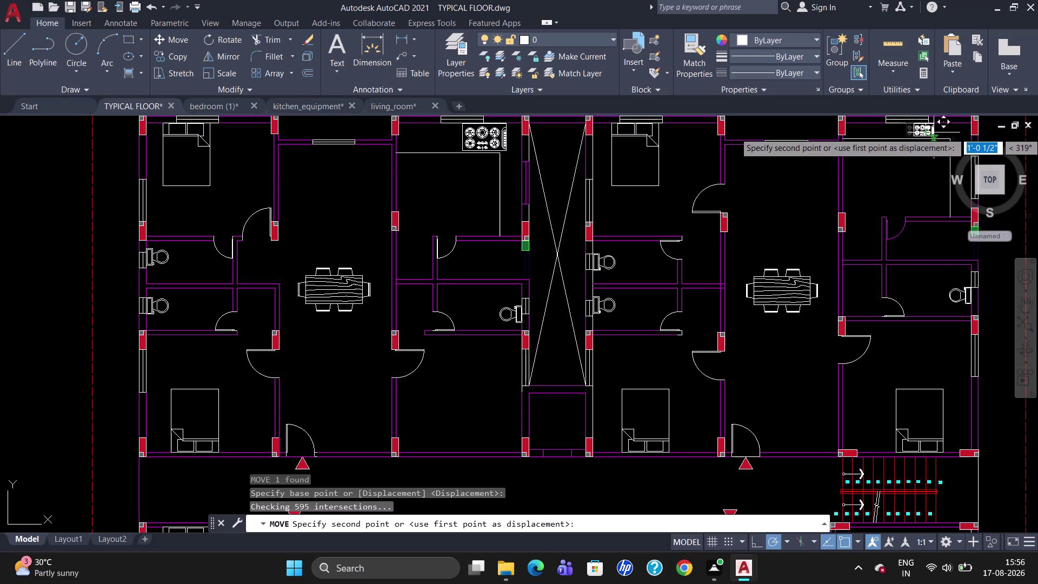
click(934, 132)
Shift the stove again so it sits snug in the kitchen corner.
click(933, 132)
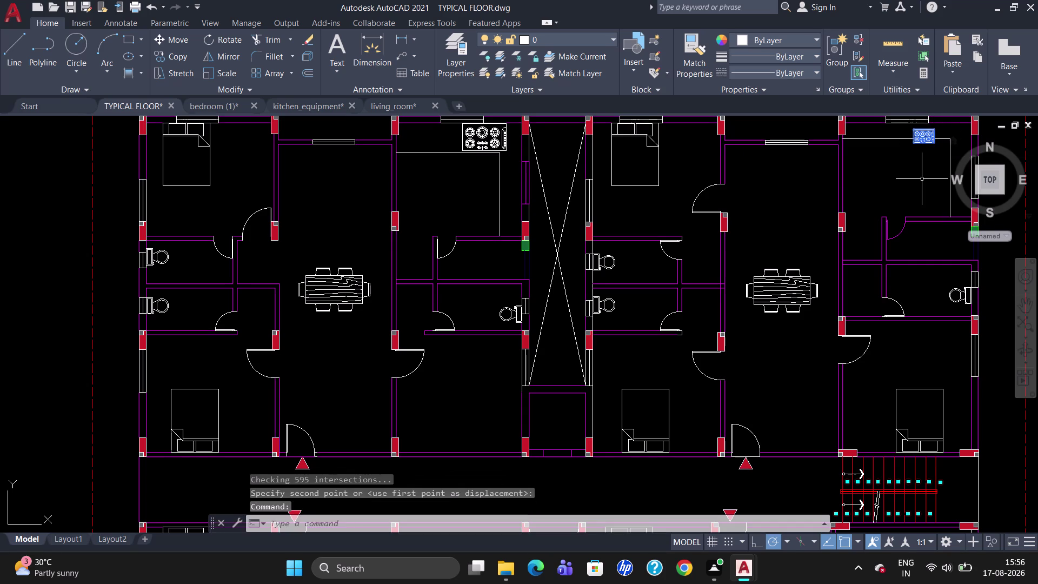
key(m)
key(Return)
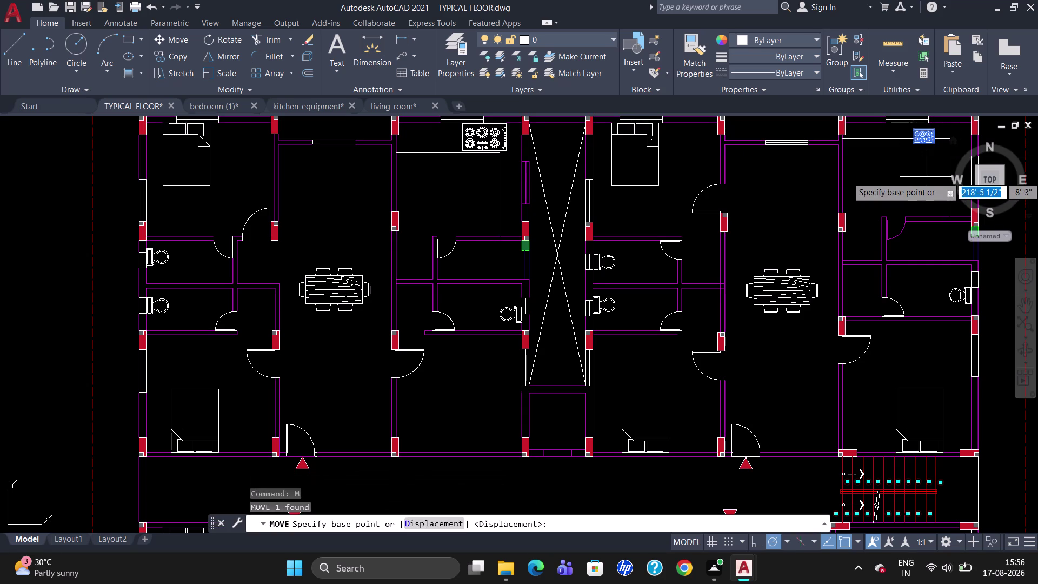
click(937, 128)
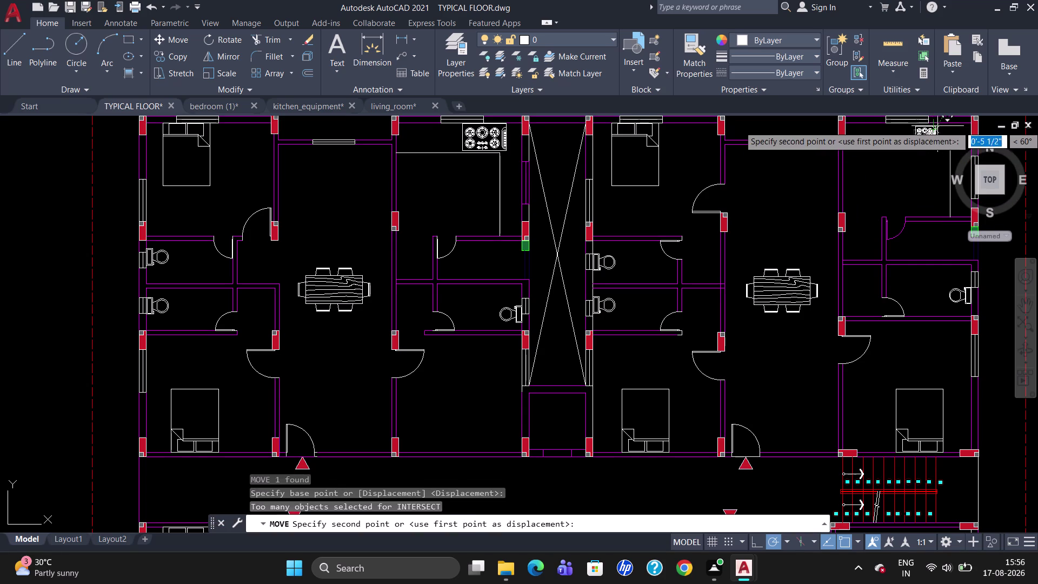
scroll(up, 3)
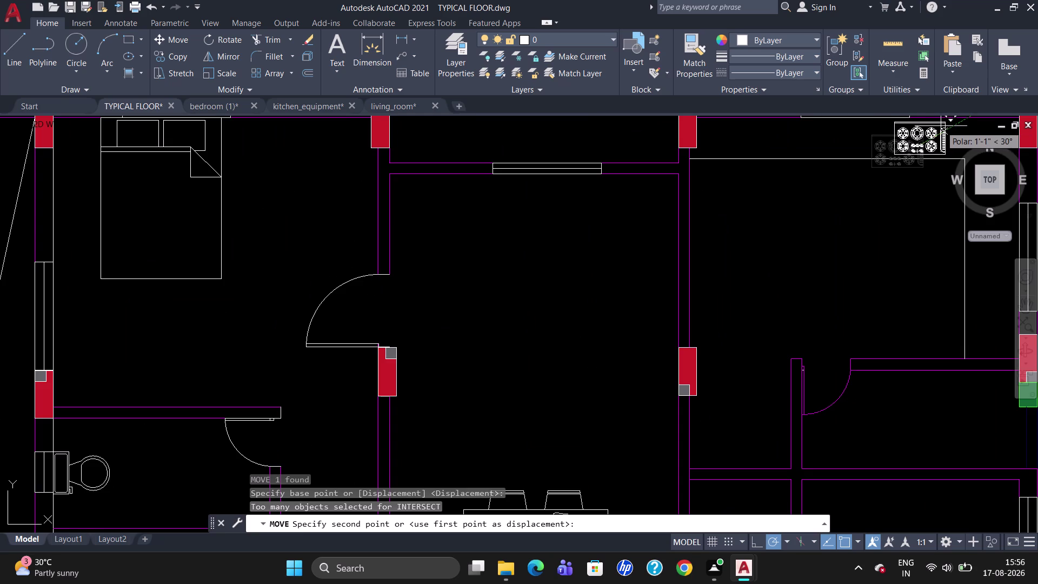
click(941, 126)
scroll(down, 3)
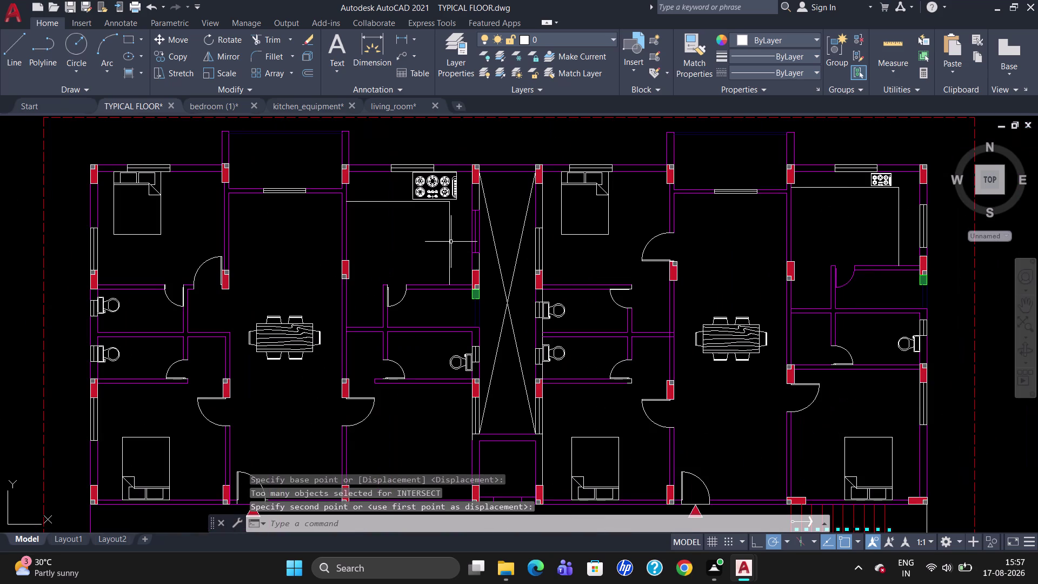
Erase the stove from the upper-left kitchen.
click(443, 187)
key(BackSpace)
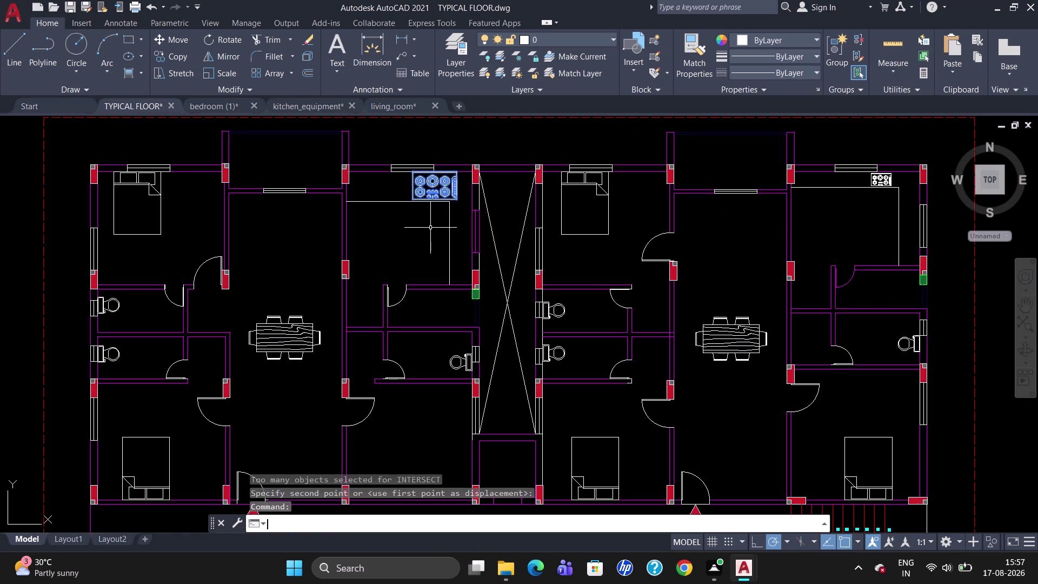
key(Delete)
key(Delete)
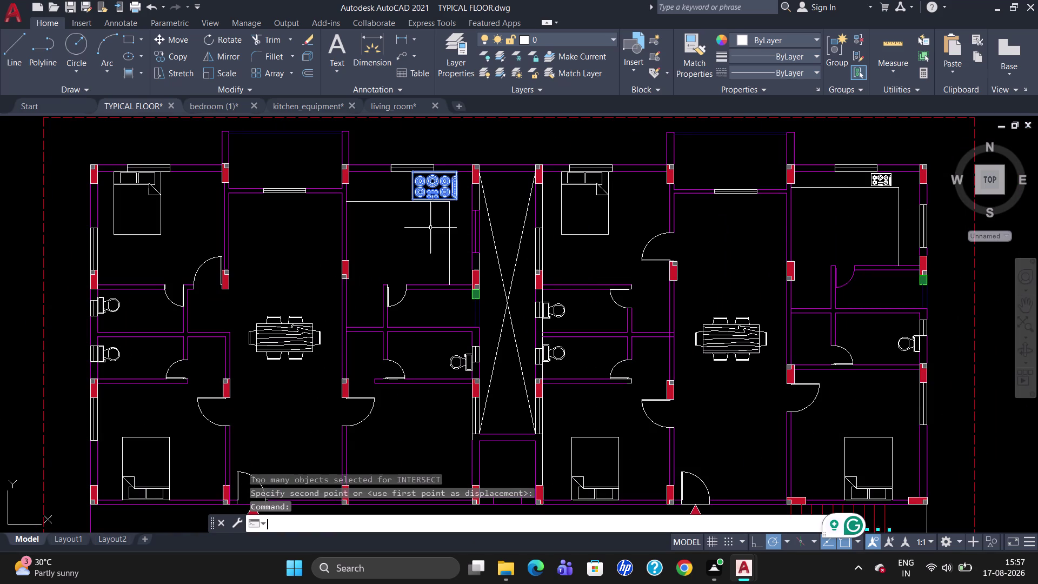
key(Delete)
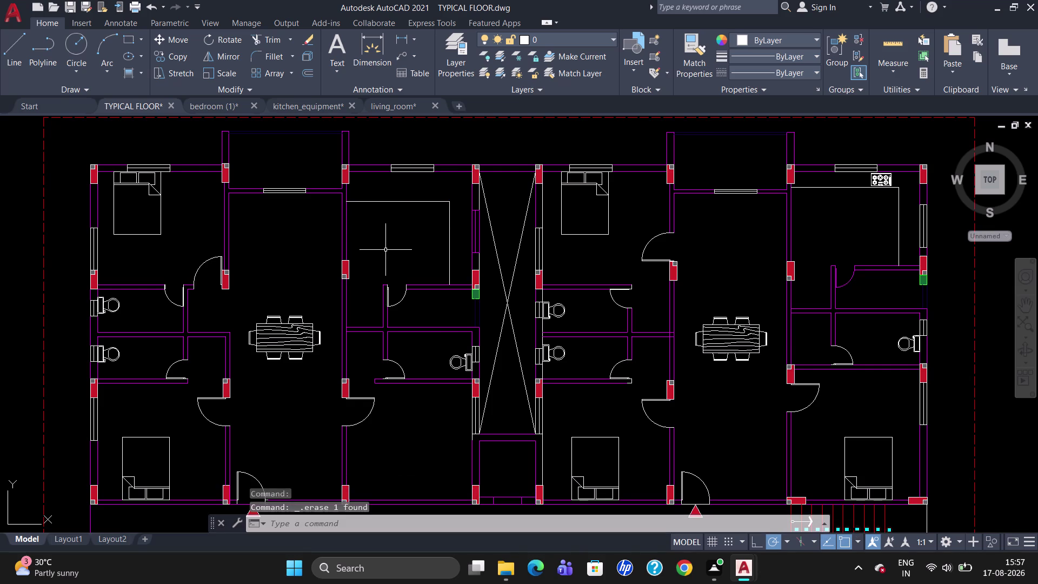
click(412, 203)
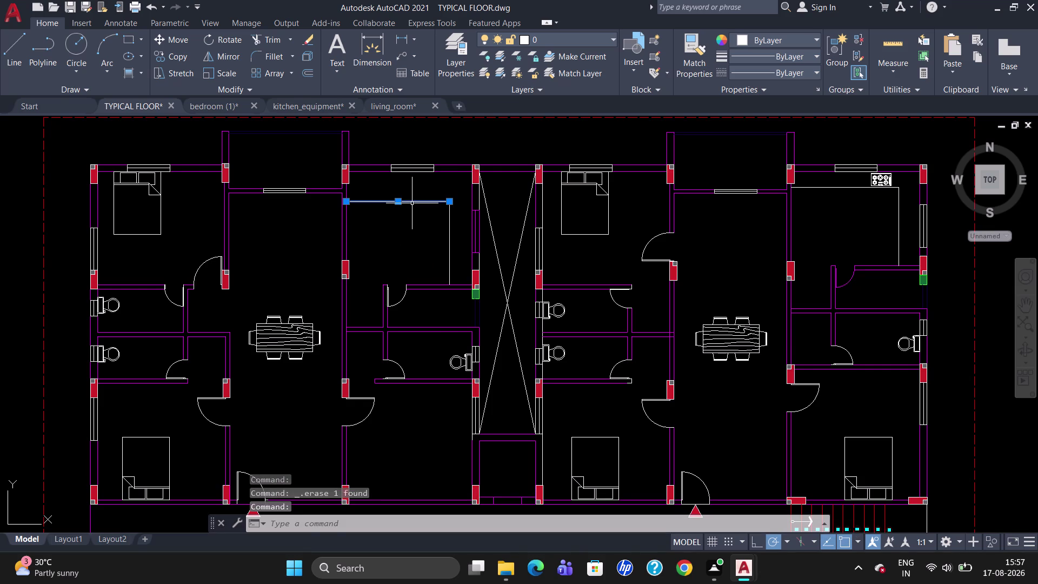
Erase the old counter top line in the left kitchen.
key(Delete)
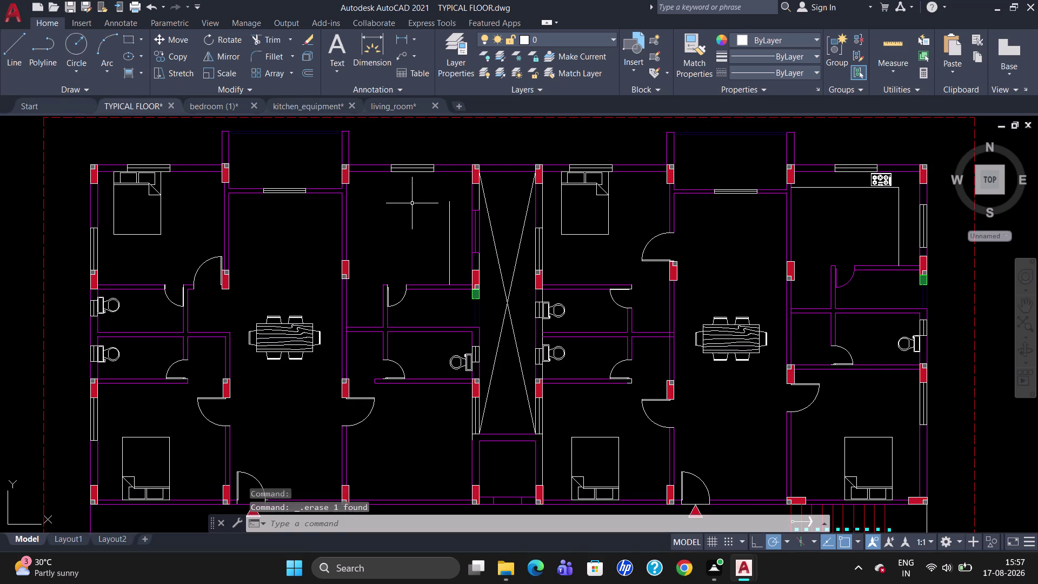
key(l)
key(Return)
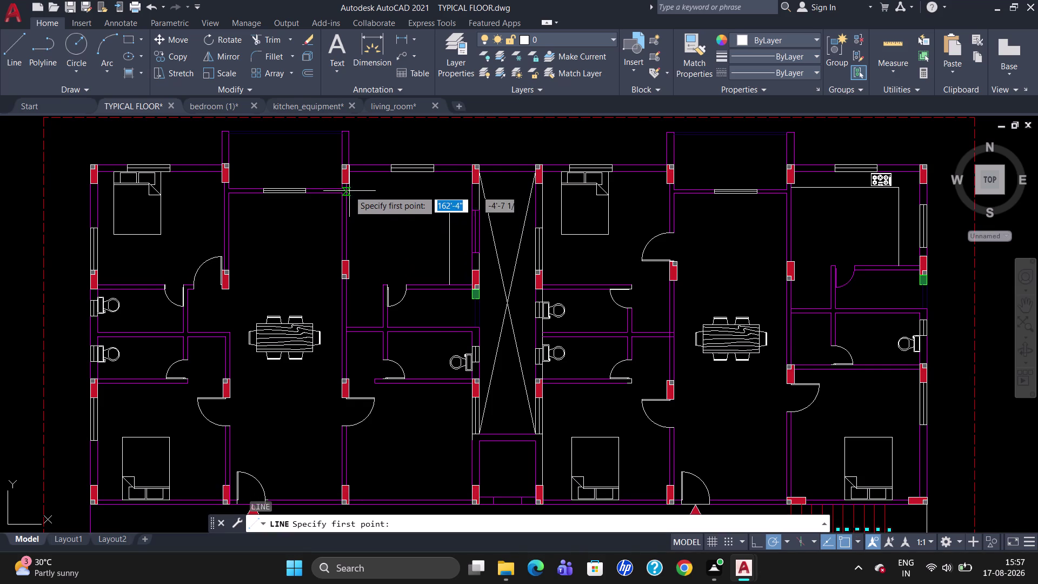
scroll(up, 3)
click(347, 186)
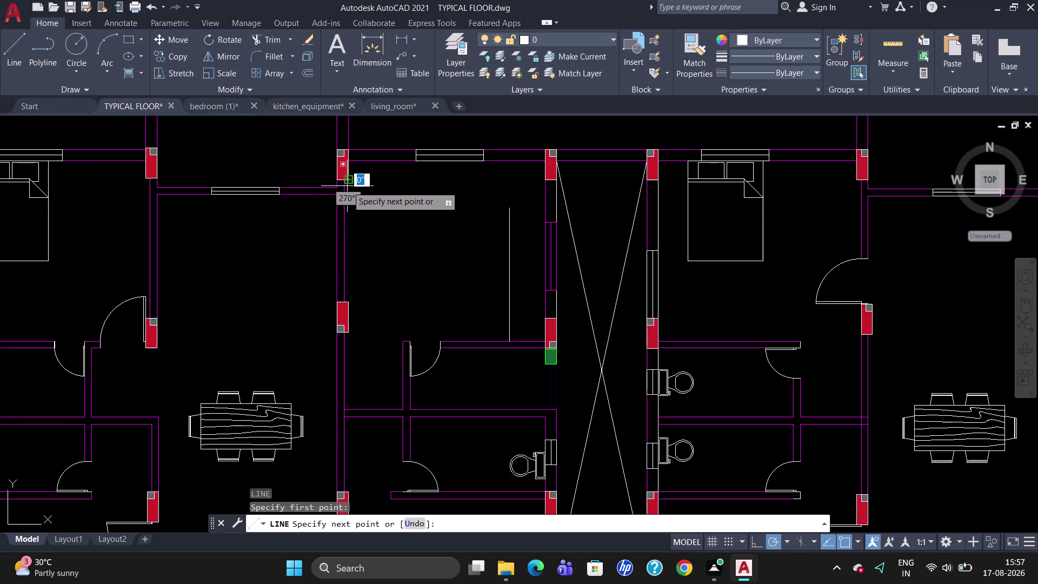
key(Escape)
Draw a new counter edge along the top wall, turning down the side.
key(l)
key(Return)
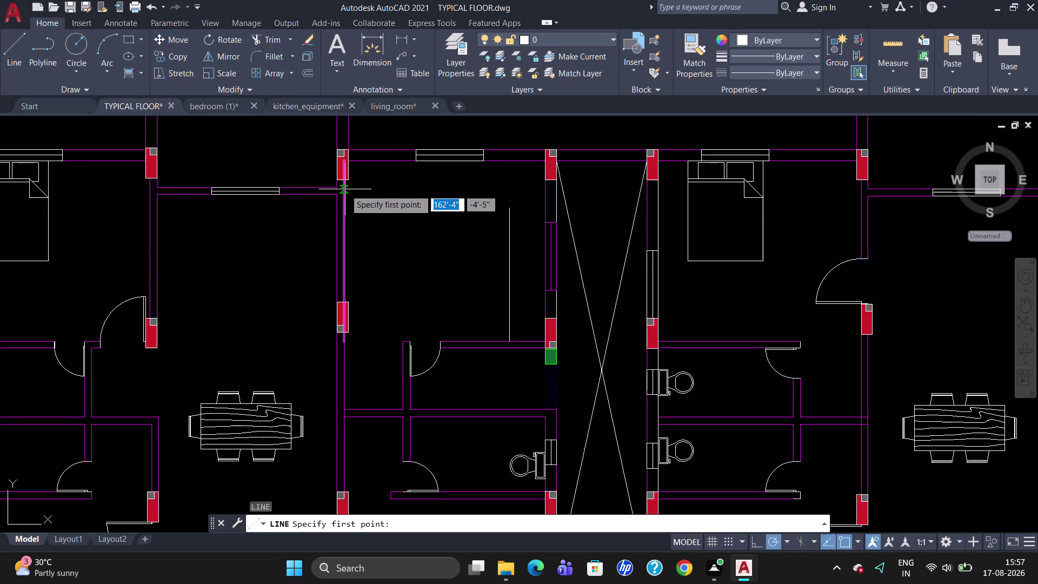
click(346, 187)
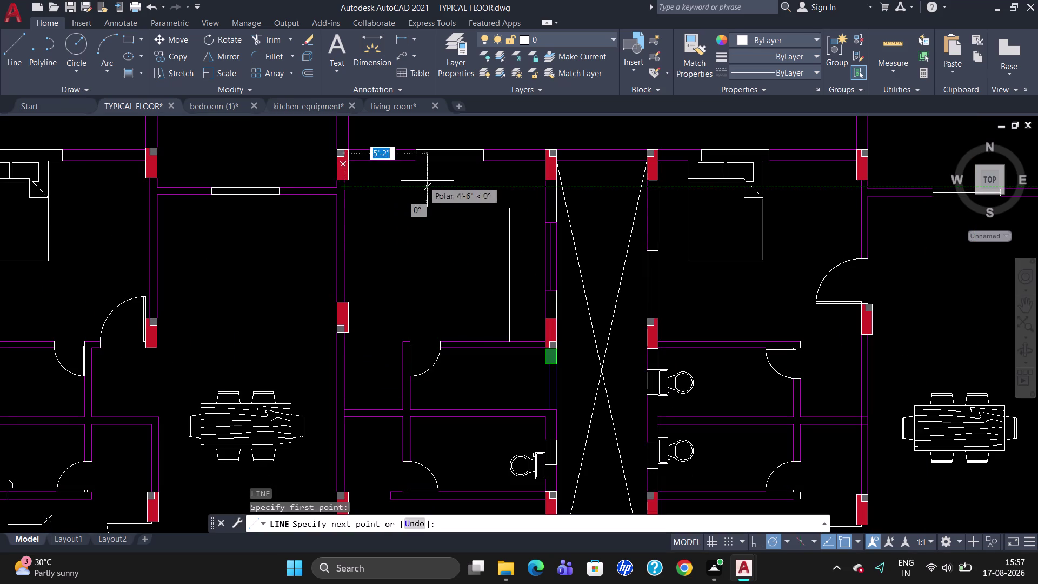
click(510, 187)
click(511, 210)
key(Escape)
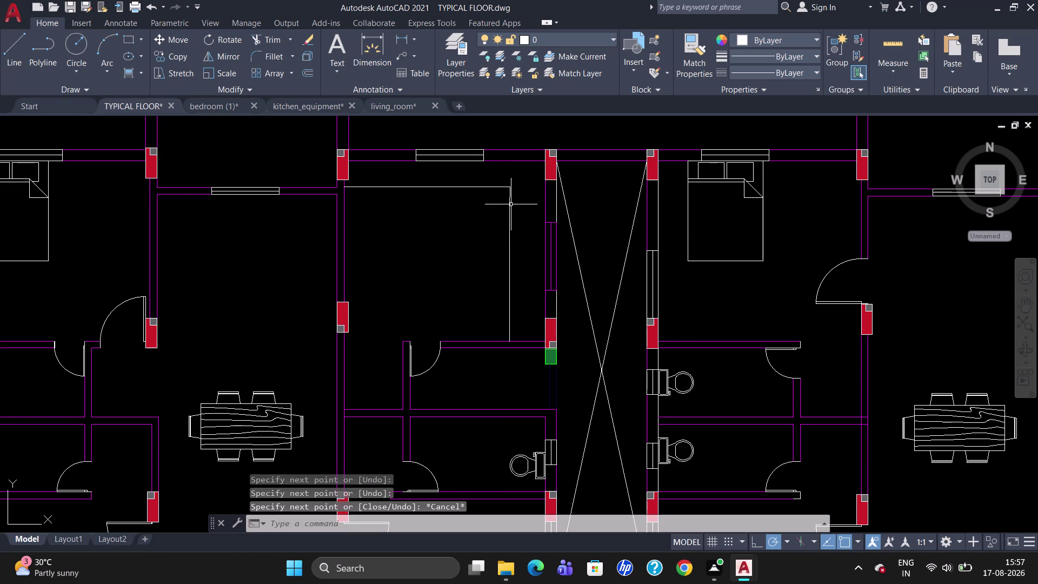
Delete the faulty vertical counter edge and the leftover short line piece.
click(509, 212)
key(Delete)
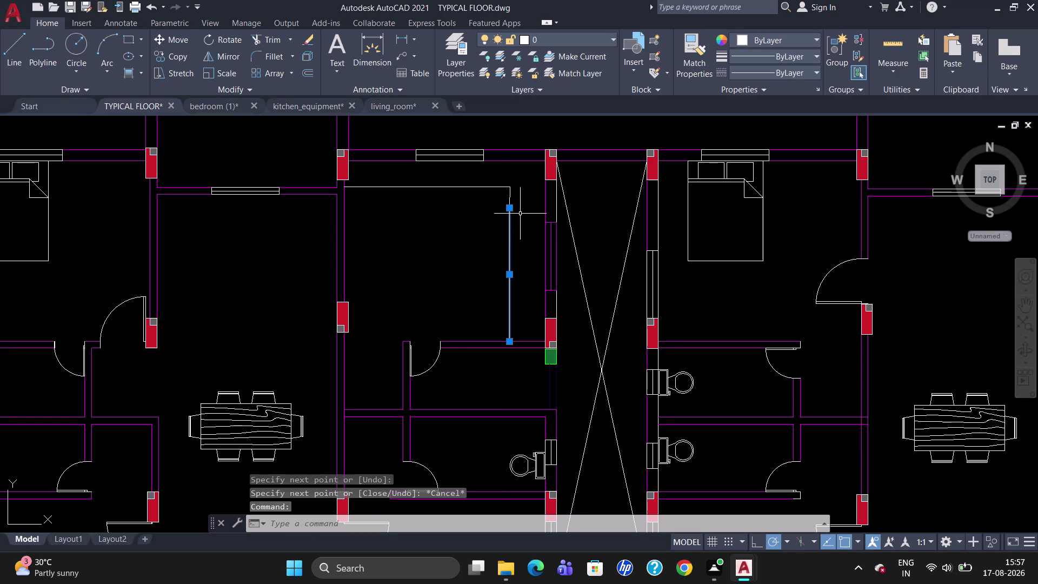
double_click(511, 201)
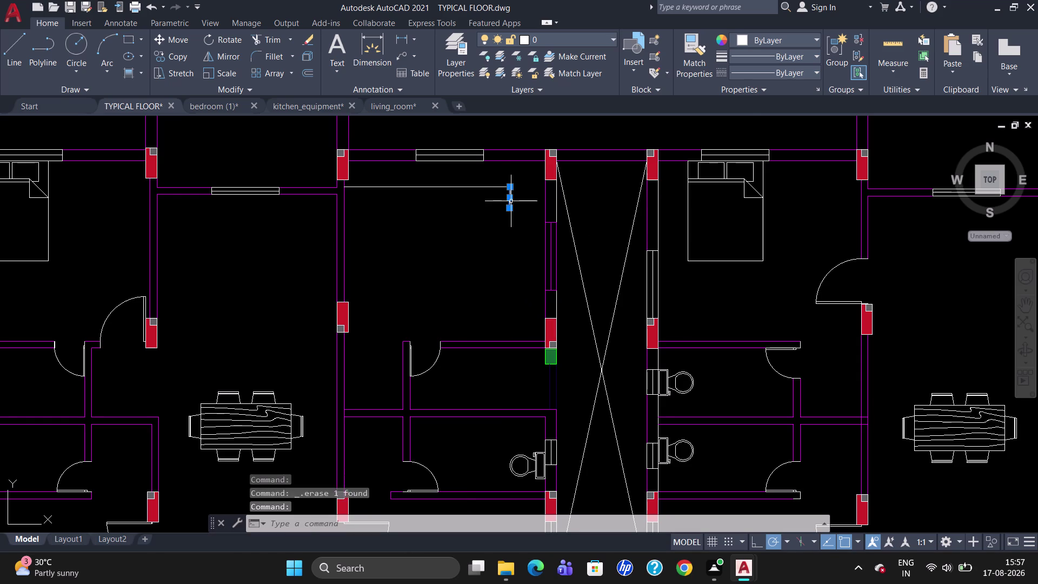
key(Delete)
Redraw the counter's side edge from the top corner down to the wall.
key(l)
key(Return)
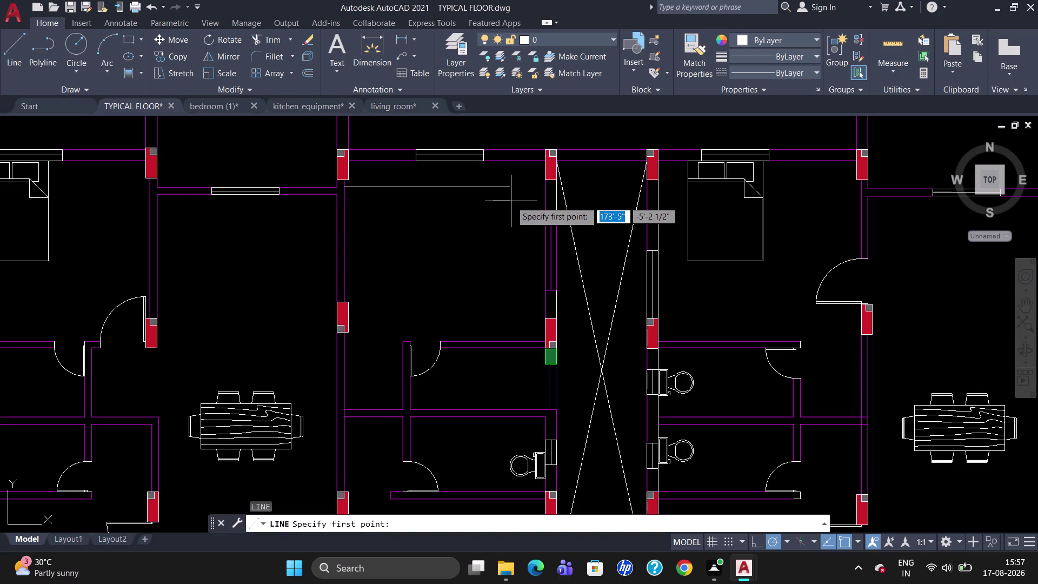
click(513, 189)
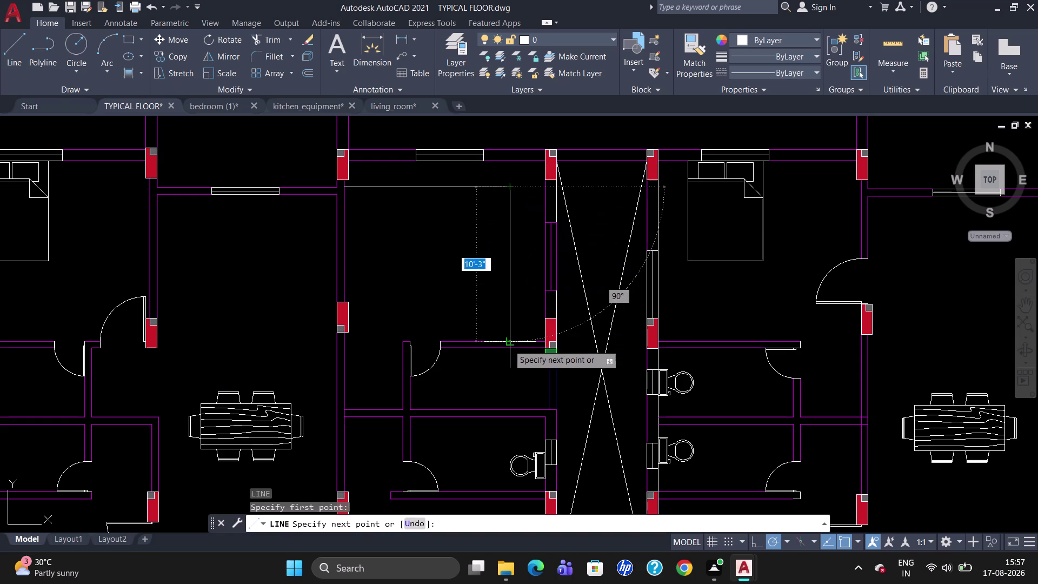
click(508, 343)
key(Escape)
scroll(down, 3)
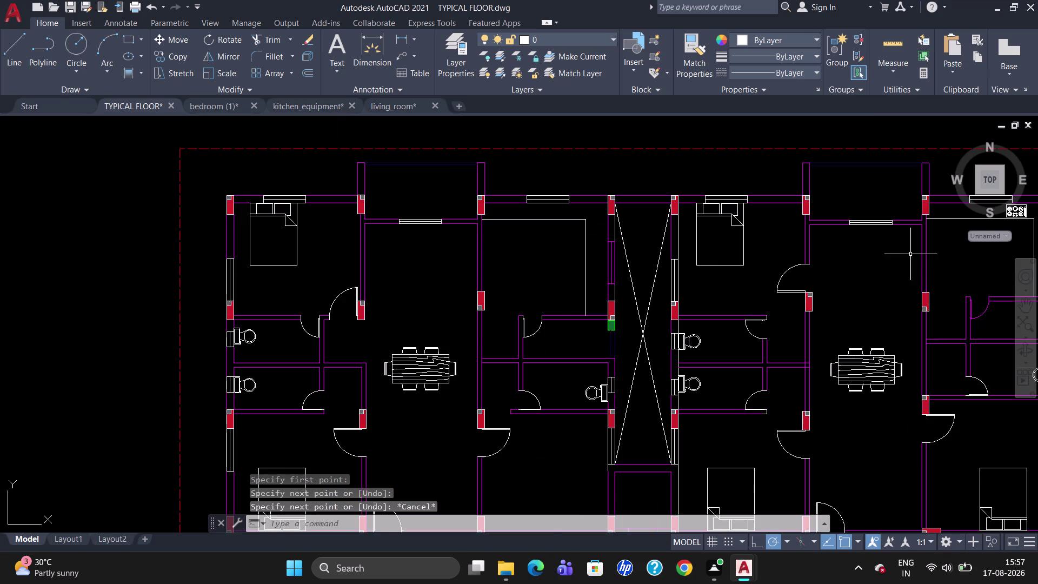
scroll(down, 3)
scroll(up, 3)
scroll(down, 3)
Copy the right kitchen's stove into the upper-left kitchen.
scroll(up, 3)
click(899, 222)
text(C)
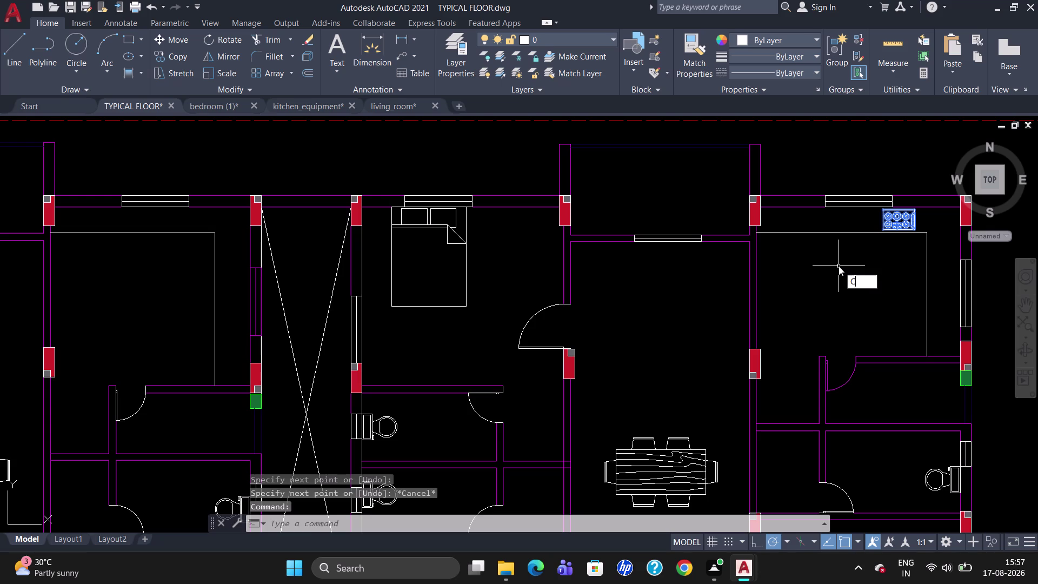
text(O)
key(Return)
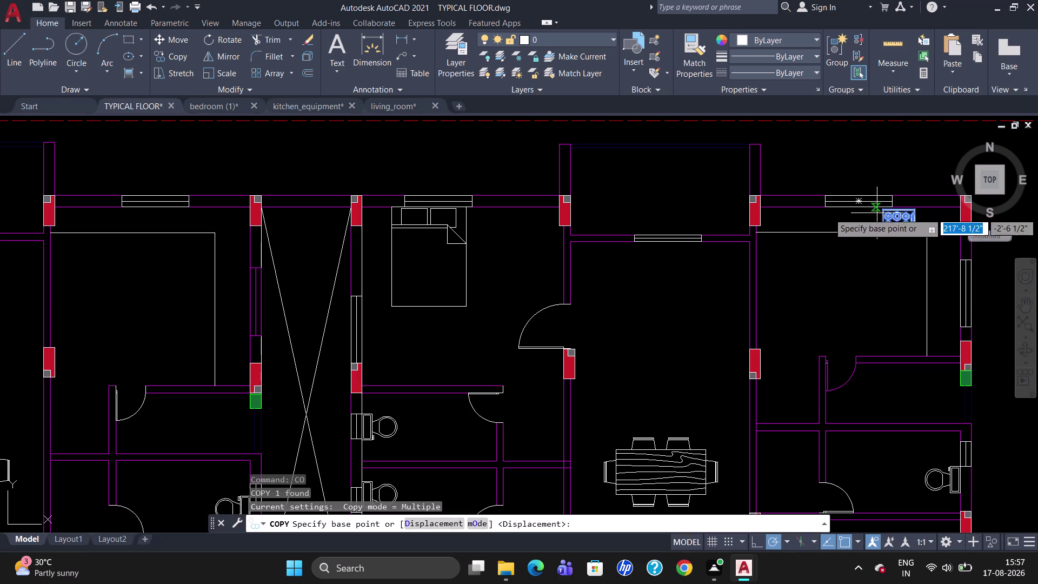
click(883, 212)
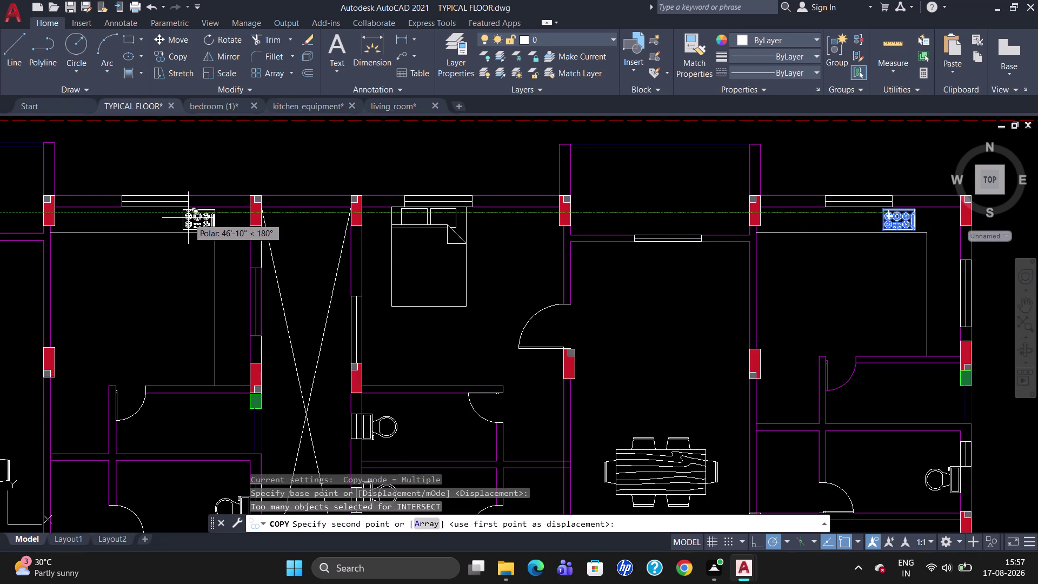
click(139, 213)
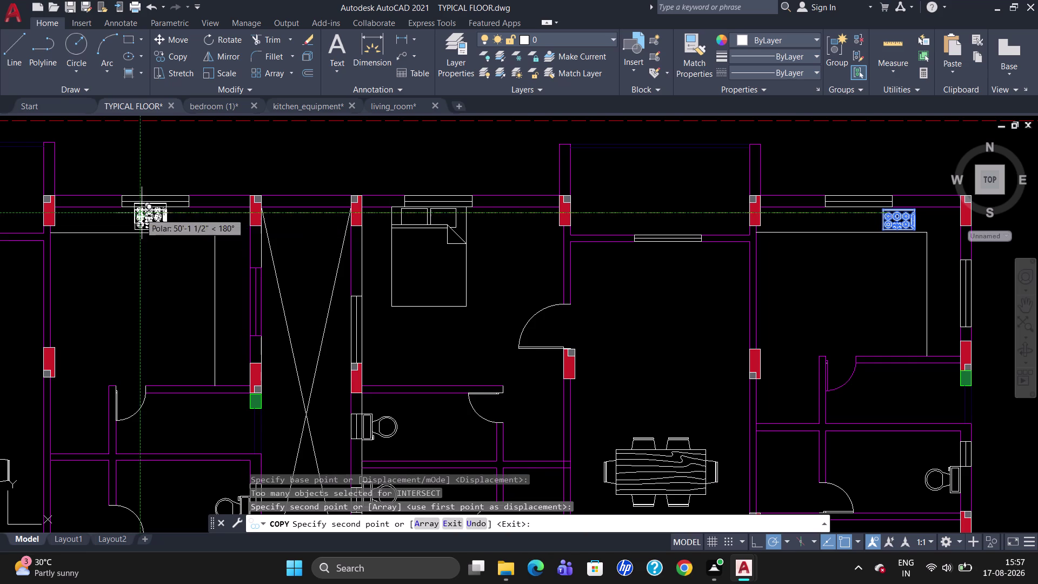
key(Escape)
Move the copied stove tight against the left kitchen's counter outline.
click(157, 219)
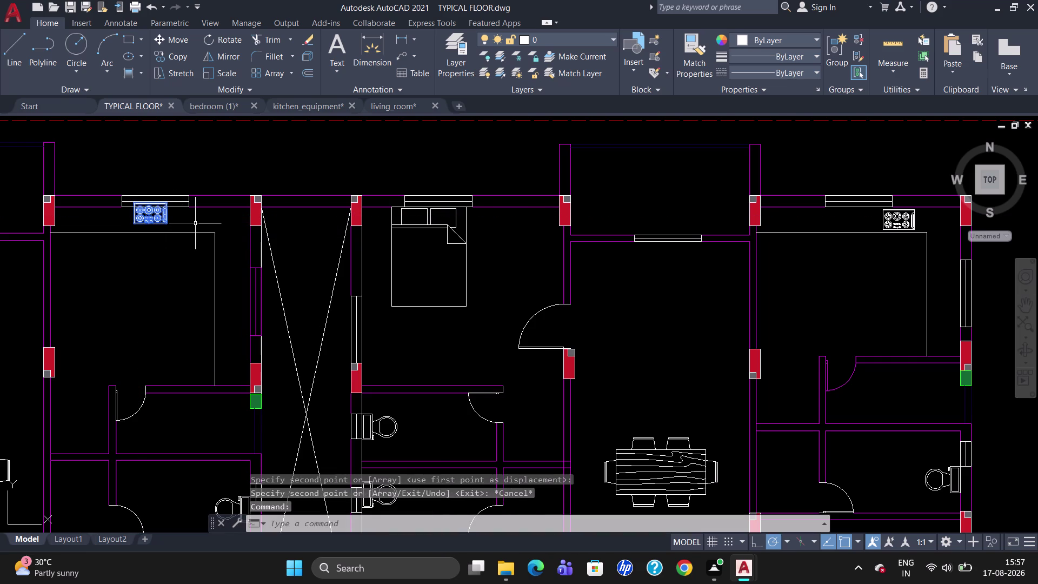
key(m)
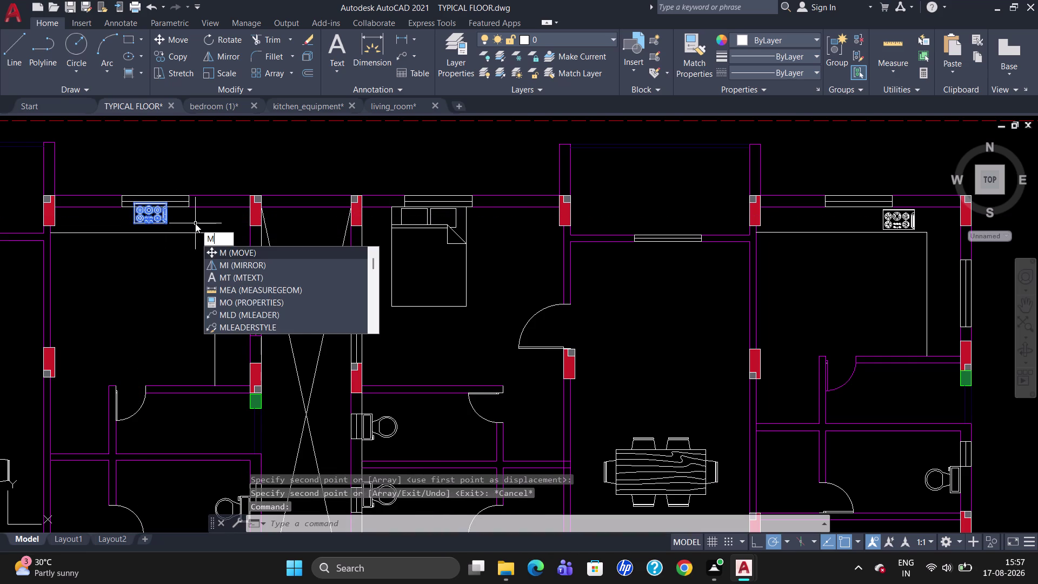
key(Return)
click(133, 204)
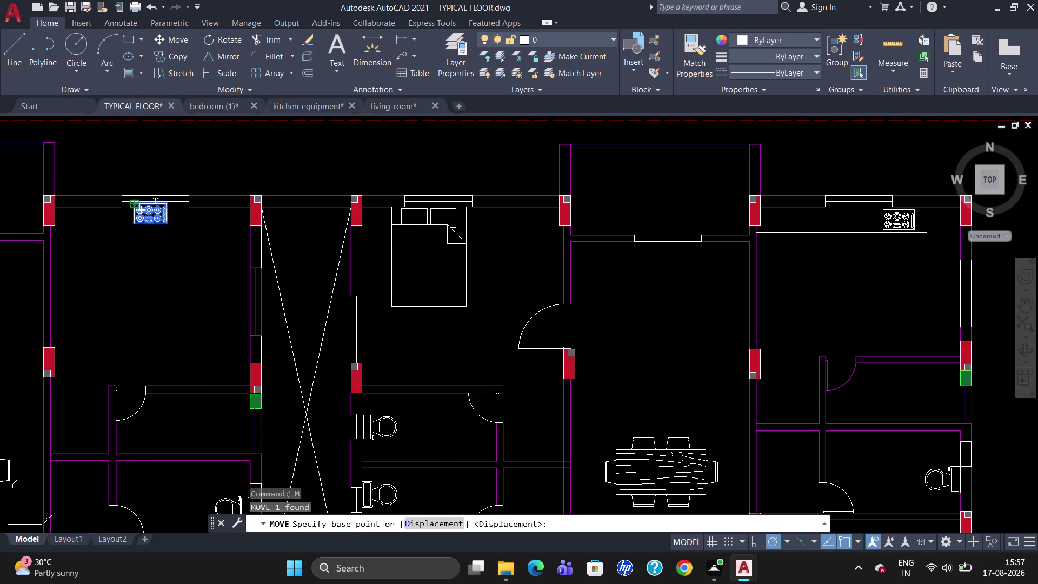
scroll(up, 3)
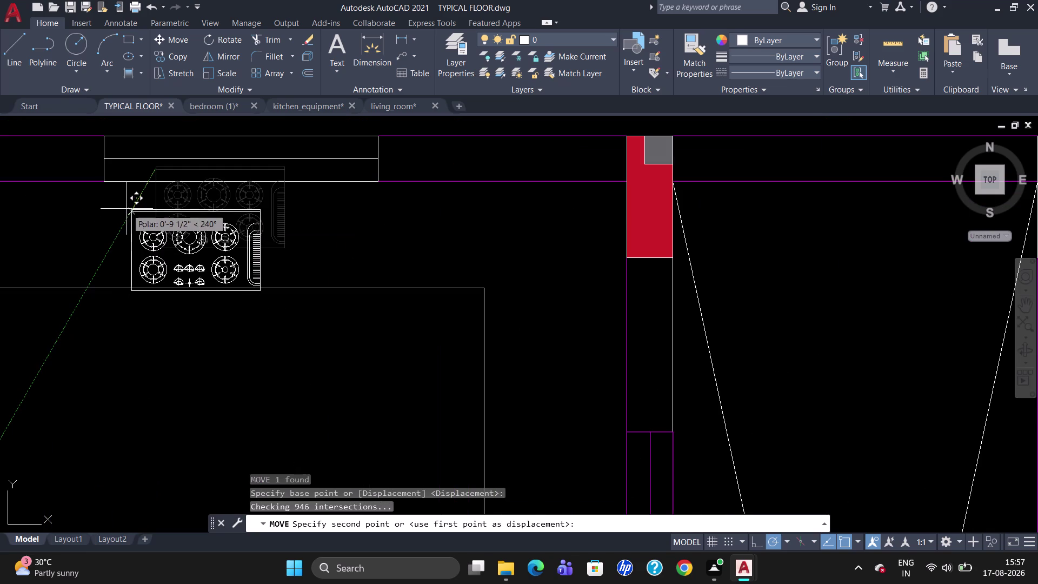
click(118, 197)
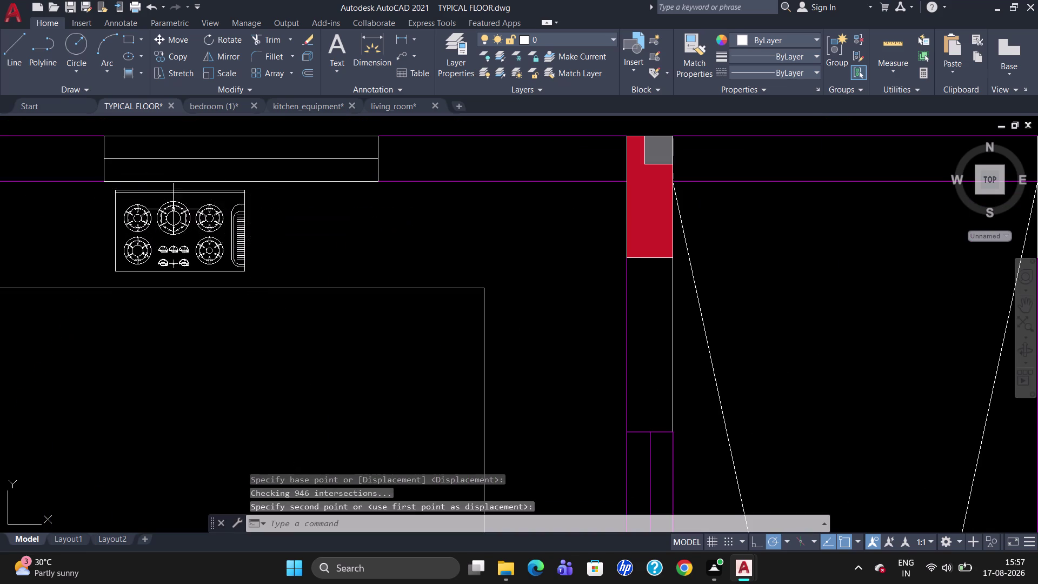
scroll(down, 3)
scroll(down, 3)
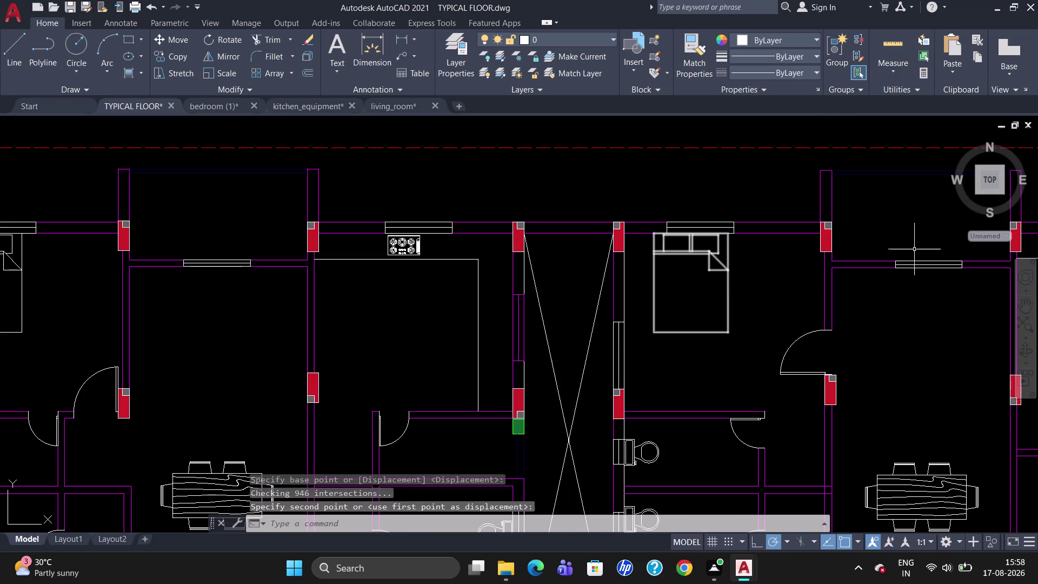
scroll(up, 3)
scroll(down, 3)
scroll(up, 3)
scroll(down, 3)
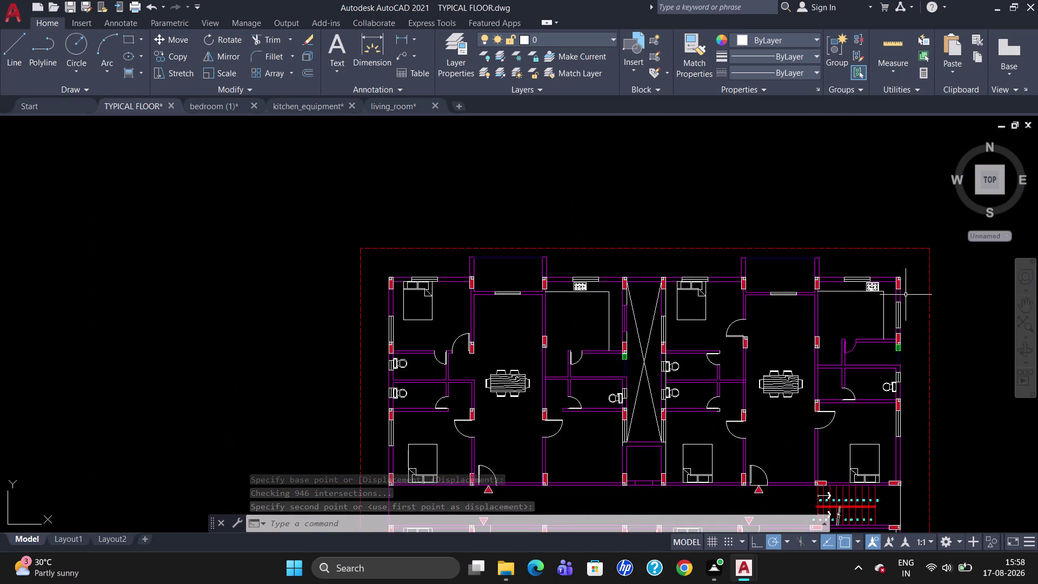
Move the far-right upper kitchen's stove left along the top wall to line up with its counter.
scroll(up, 3)
click(858, 281)
scroll(up, 3)
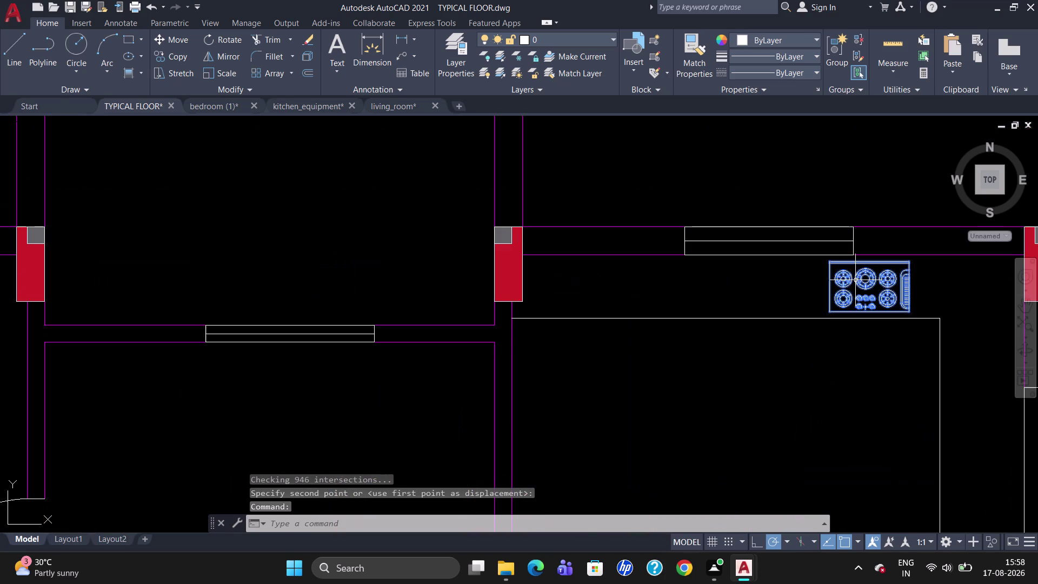
key(m)
key(Return)
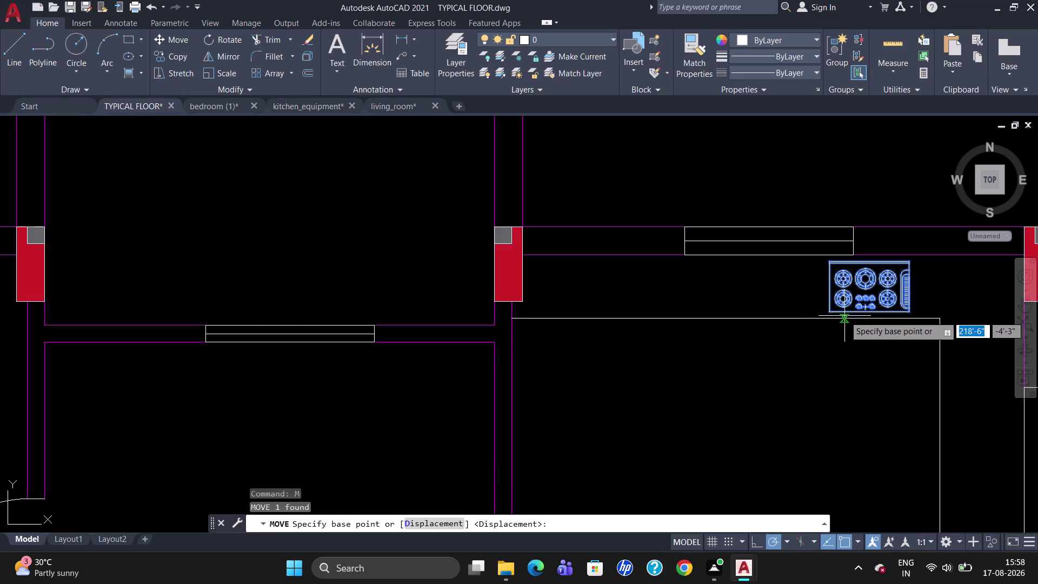
click(829, 265)
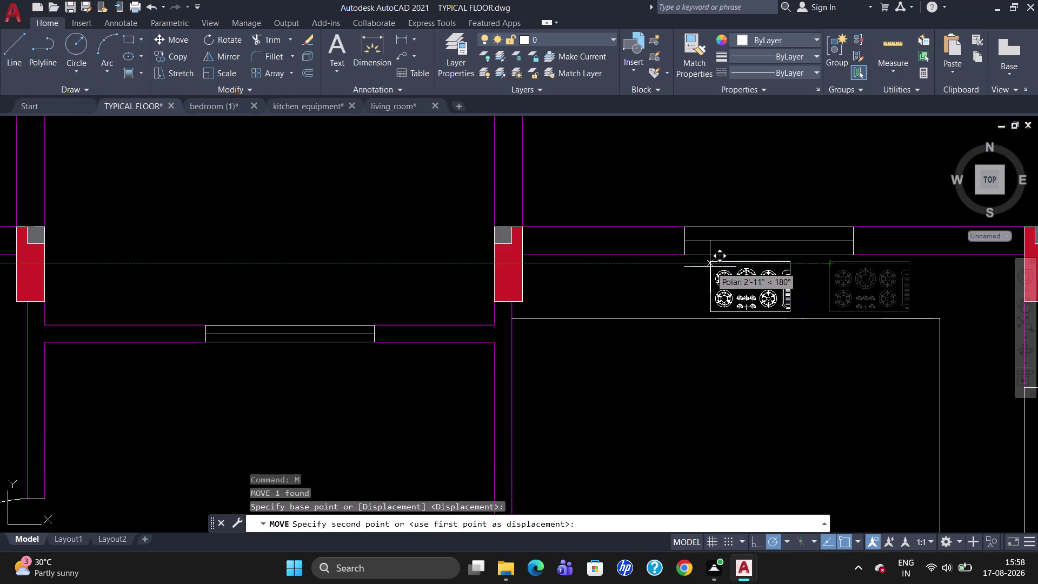
click(710, 265)
key(Escape)
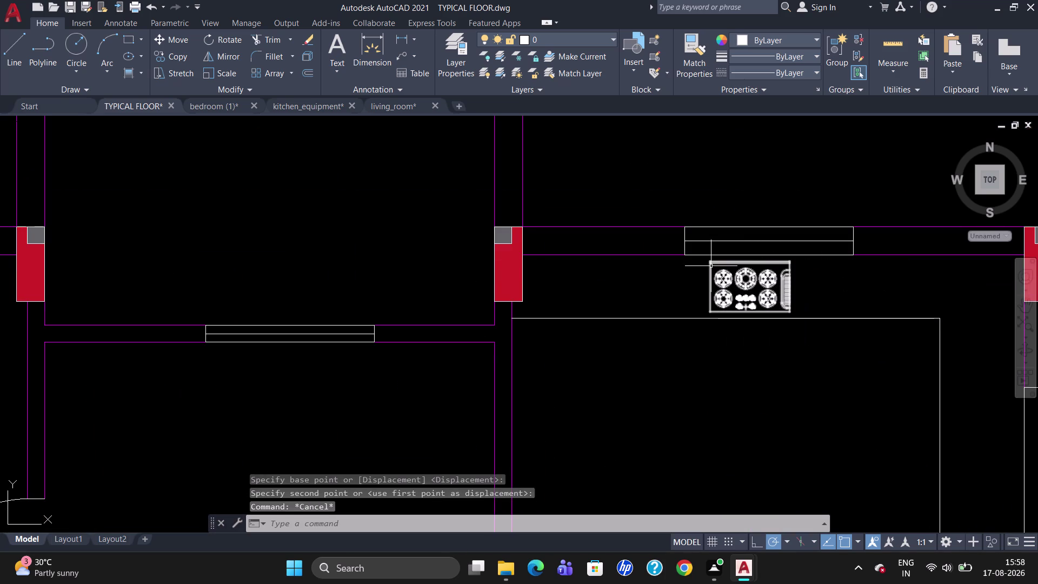
scroll(down, 3)
scroll(down, 3)
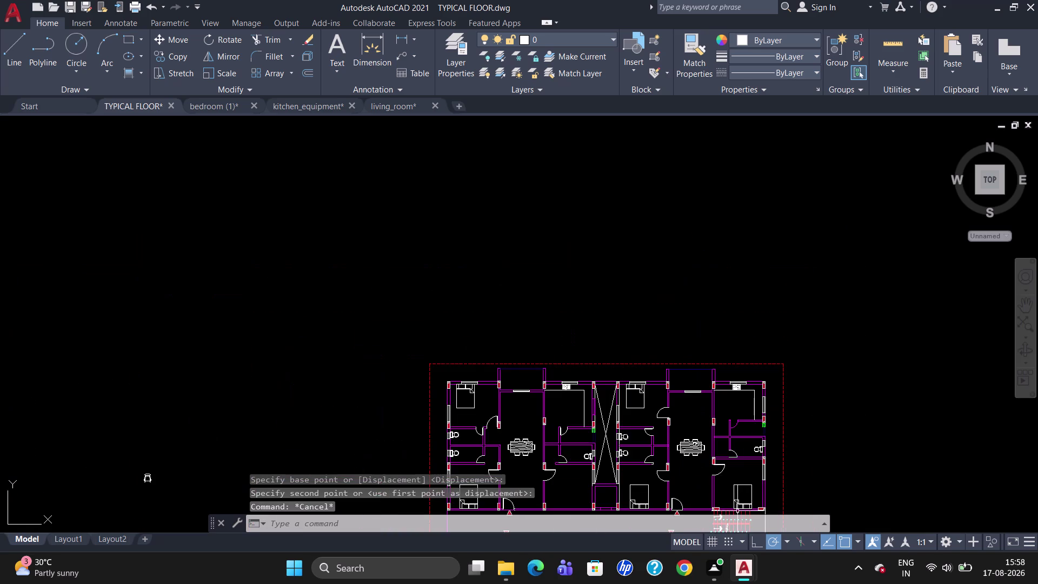
scroll(up, 3)
scroll(down, 3)
Copy an upper kitchen stove into the lower floor kitchen beside the staircase.
scroll(up, 3)
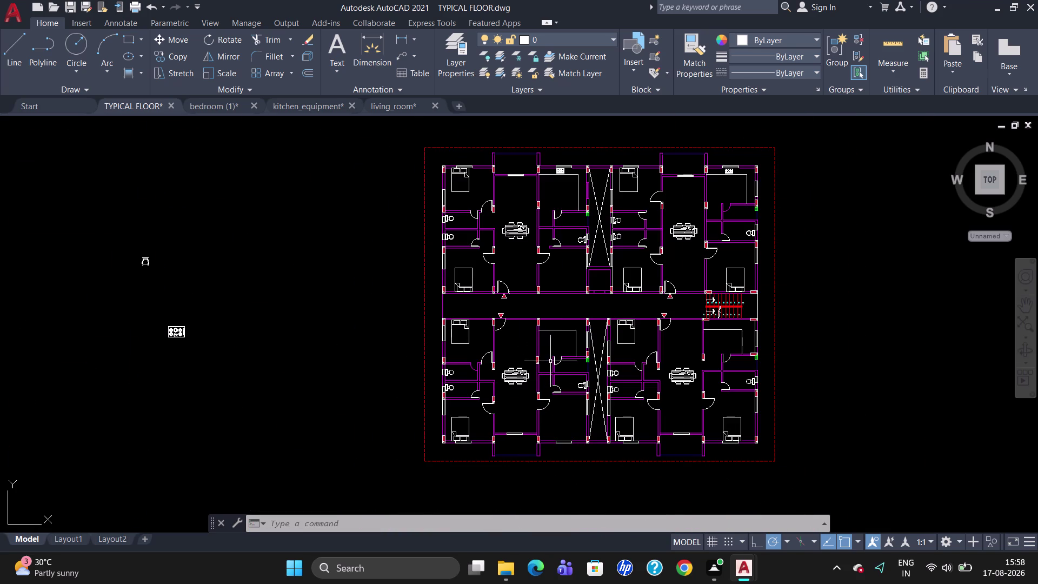
click(560, 171)
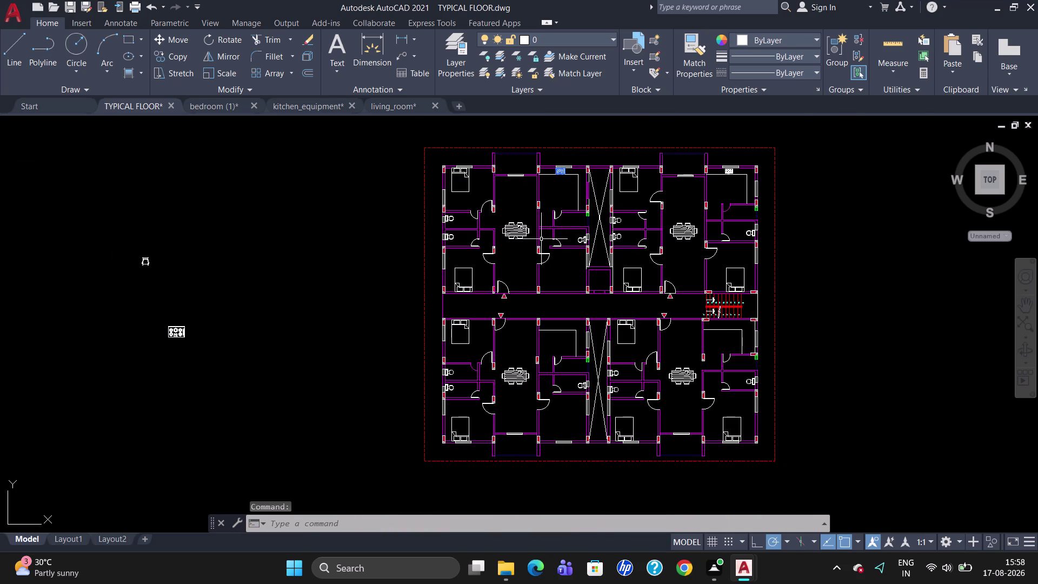
key(m)
key(BackSpace)
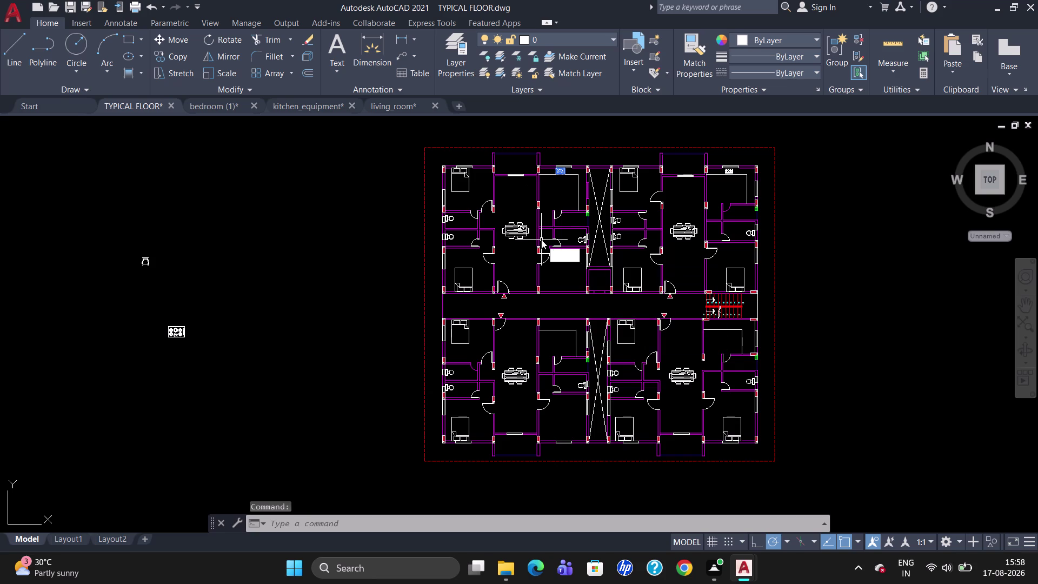
text(CO)
key(Return)
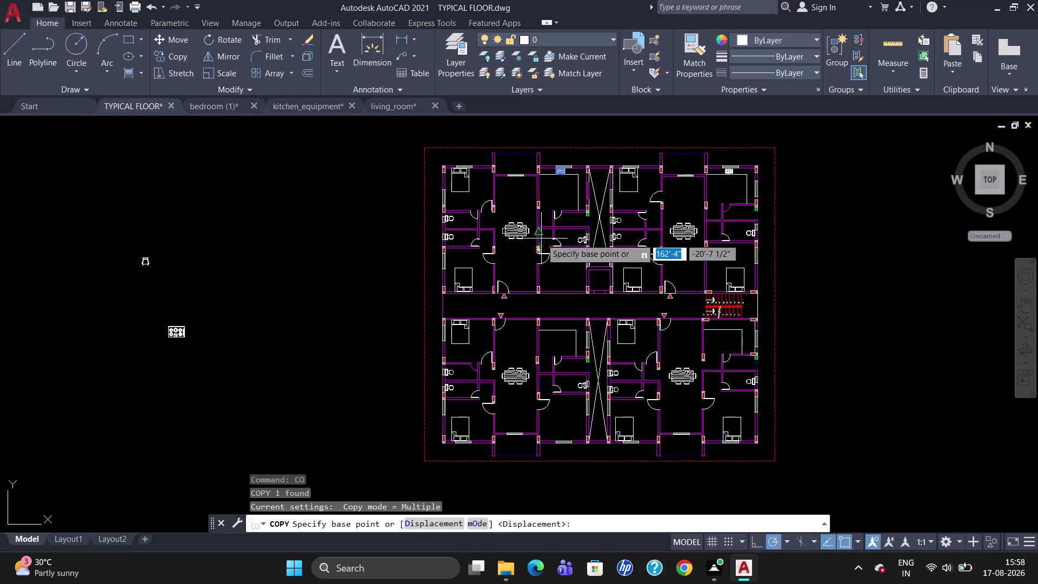
click(555, 172)
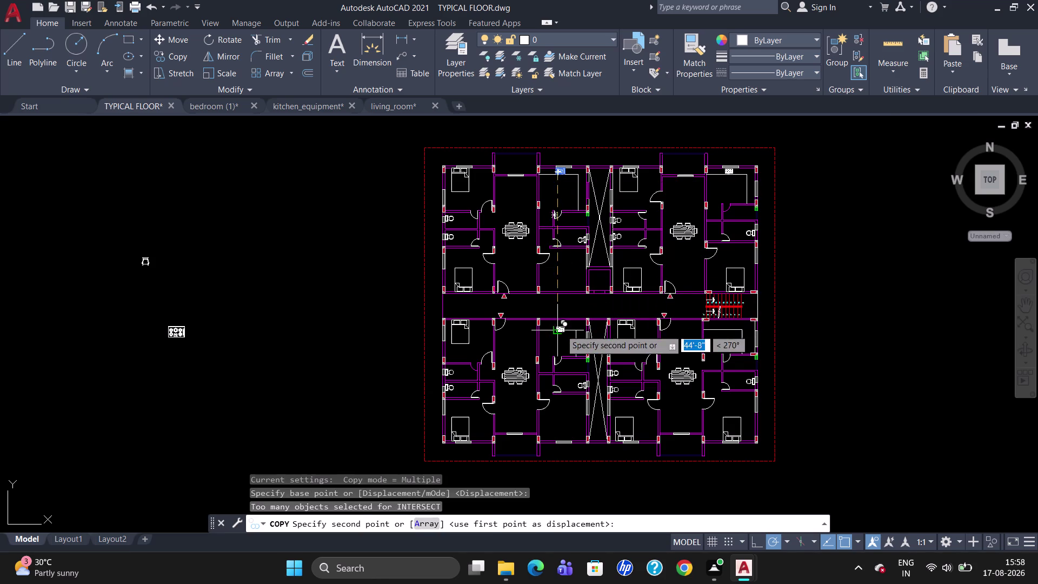
scroll(up, 3)
click(561, 313)
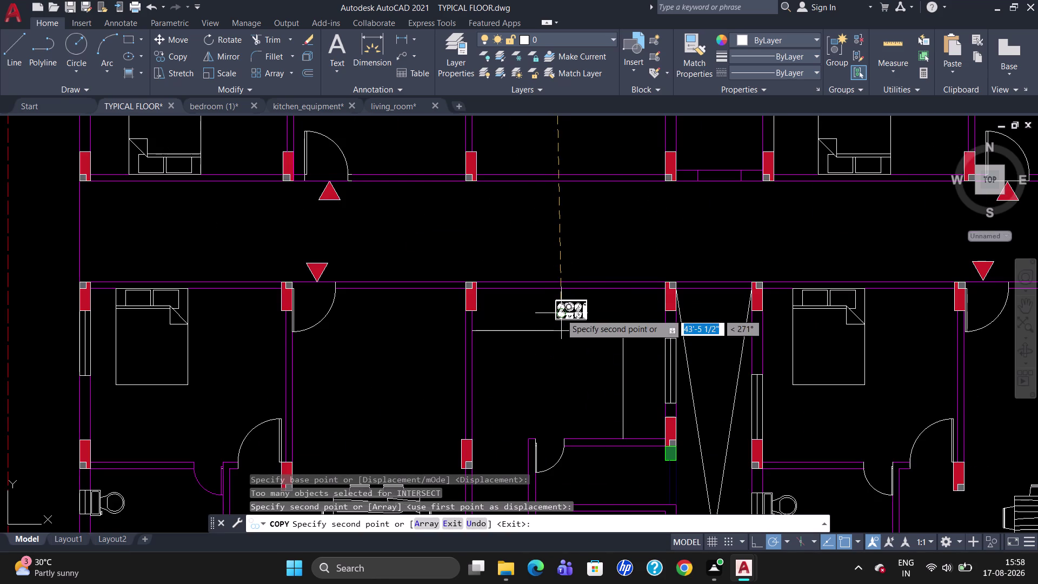
Place a second stove copy in the right lower kitchen.
scroll(down, 3)
scroll(up, 3)
scroll(down, 3)
scroll(up, 3)
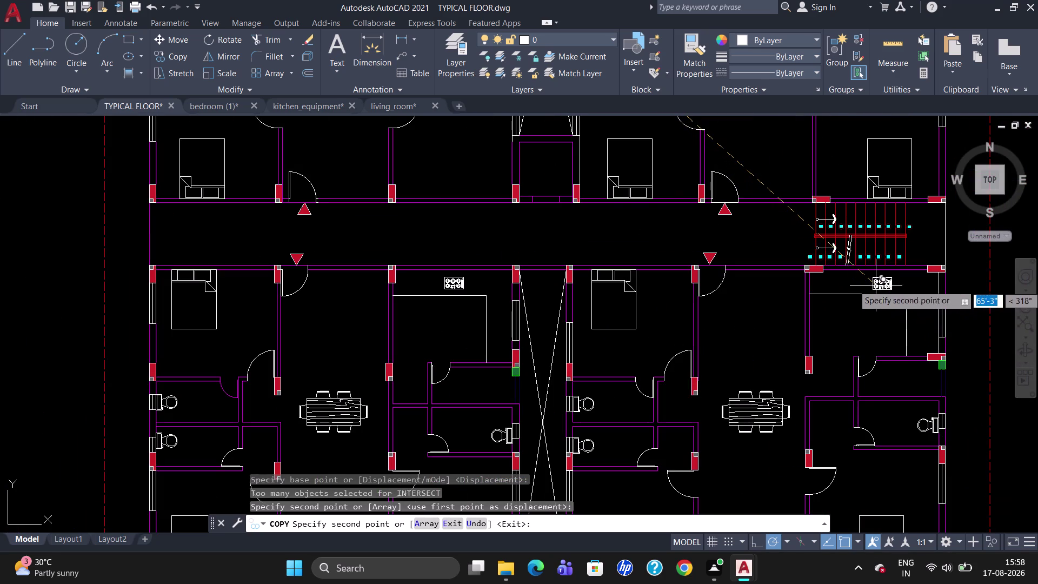
click(876, 284)
key(Escape)
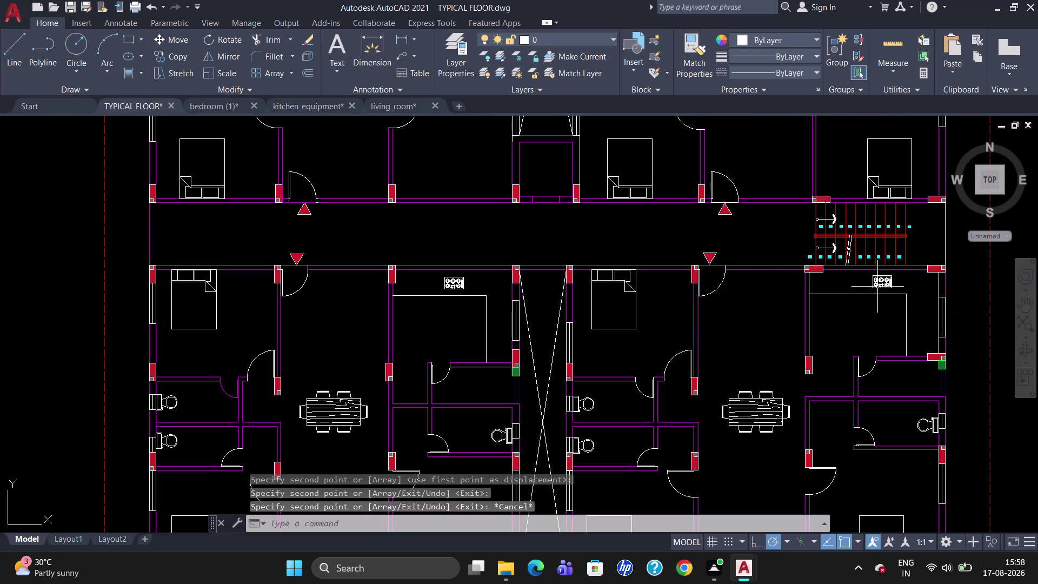
Begin moving the right lower kitchen's stove, picking its base point.
scroll(down, 3)
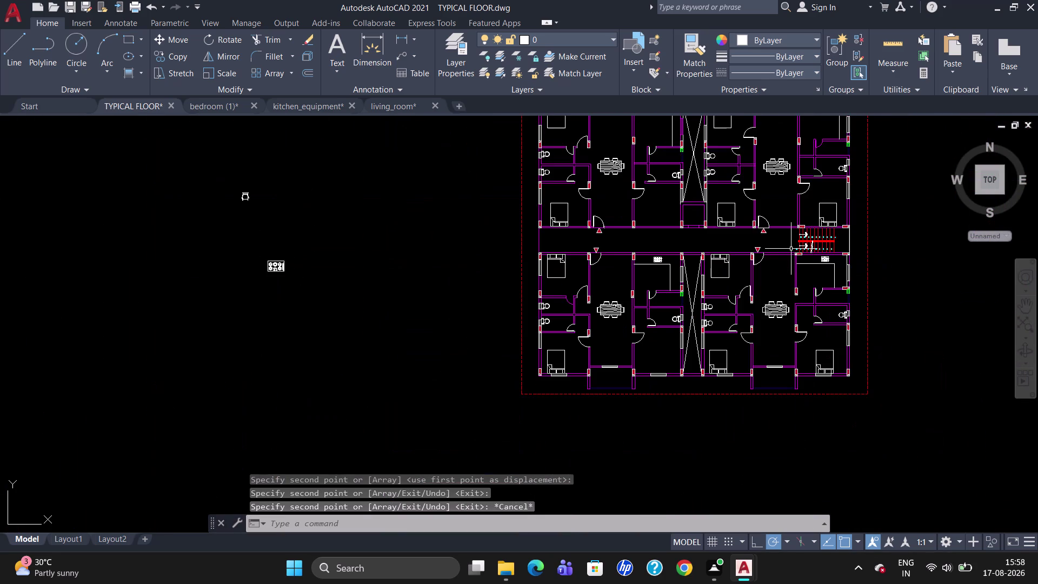
scroll(down, 3)
scroll(up, 3)
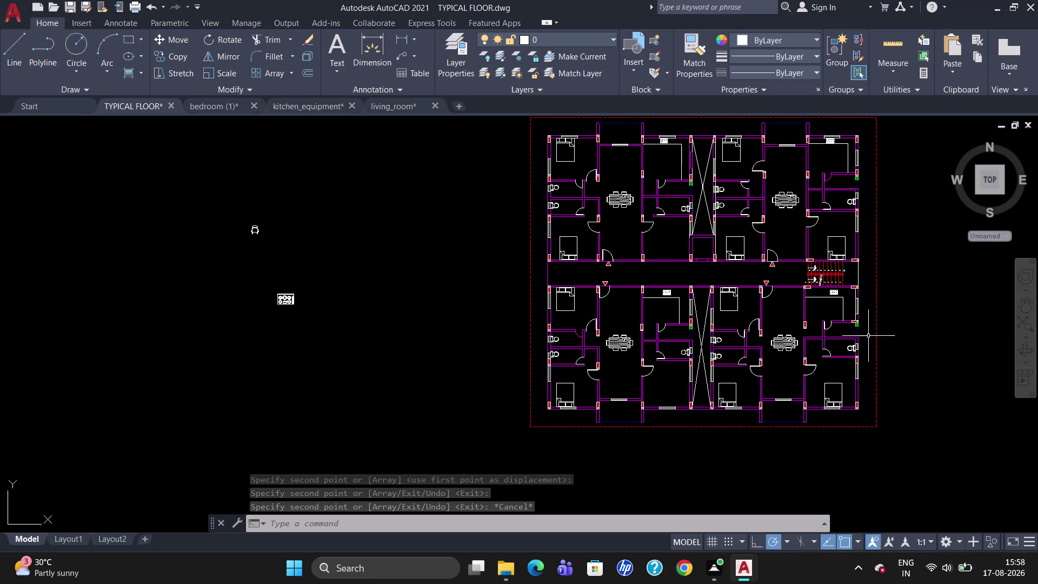
scroll(up, 3)
click(833, 288)
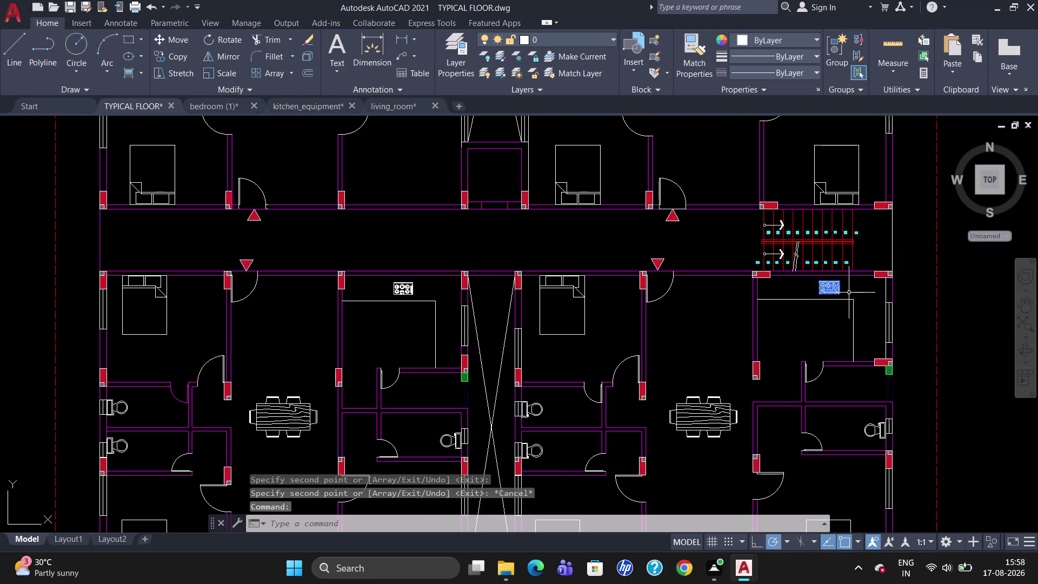
key(m)
key(Return)
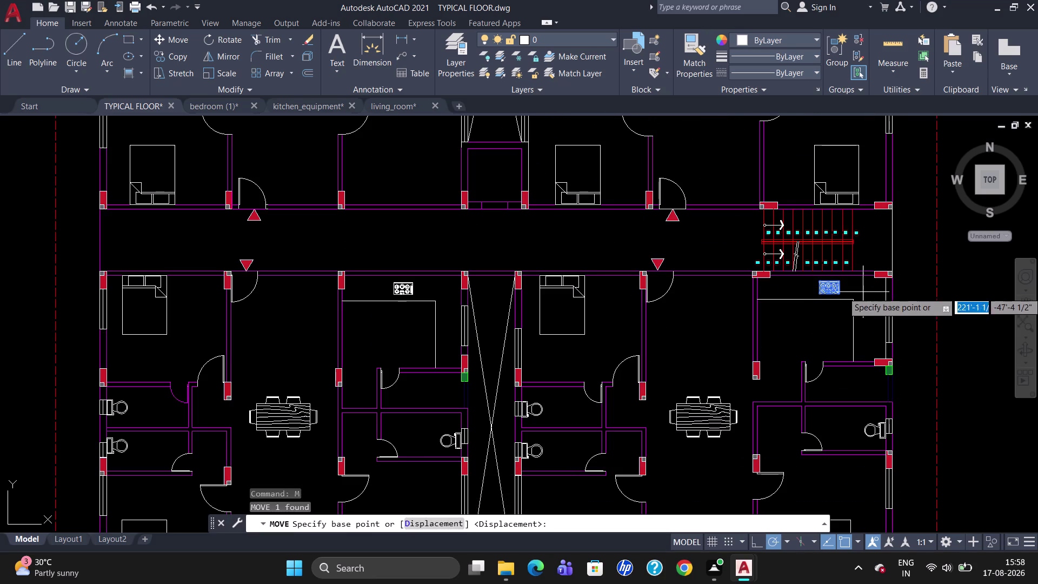
click(820, 282)
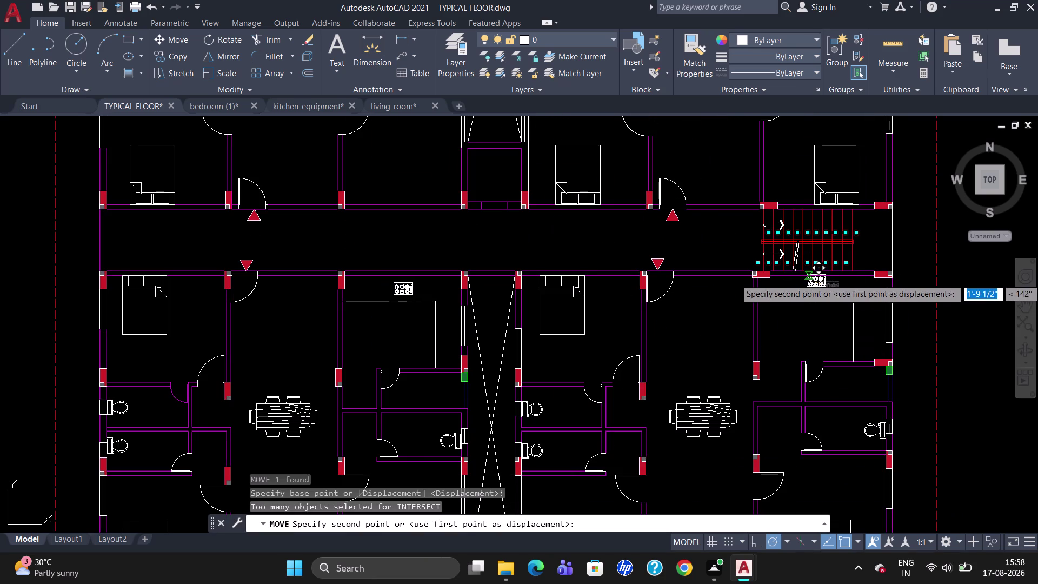